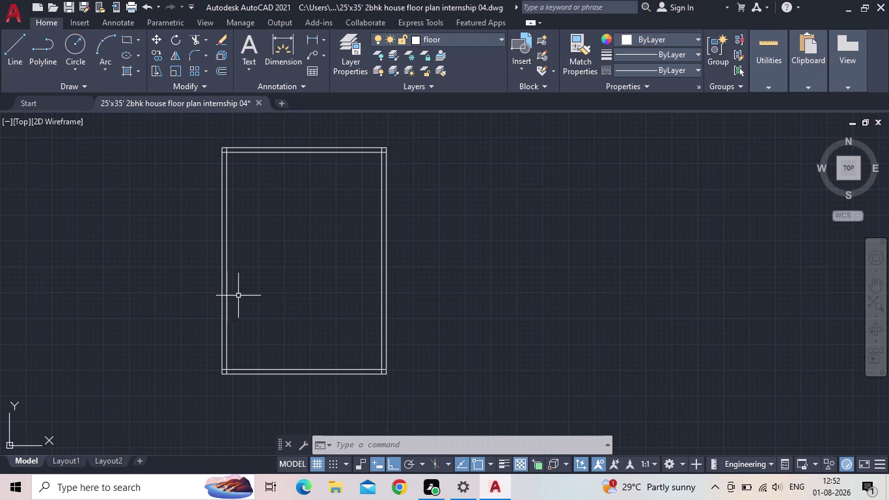
Bring the lower-left of the wall outline into view, cancel the active command, and start OFFSET.
scroll(up, 3)
middle_drag(274, 285, 274, 328)
scroll(down, 3)
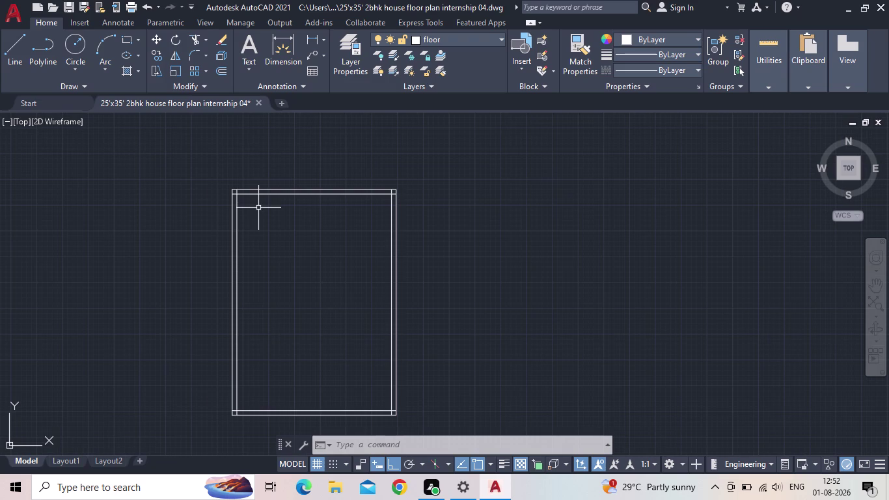
key(Escape)
scroll(up, 3)
middle_drag(289, 279, 311, 154)
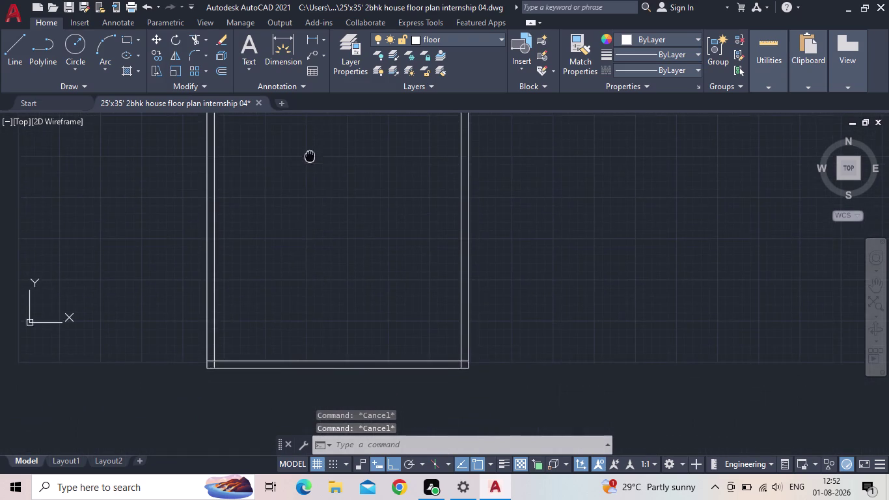
scroll(up, 3)
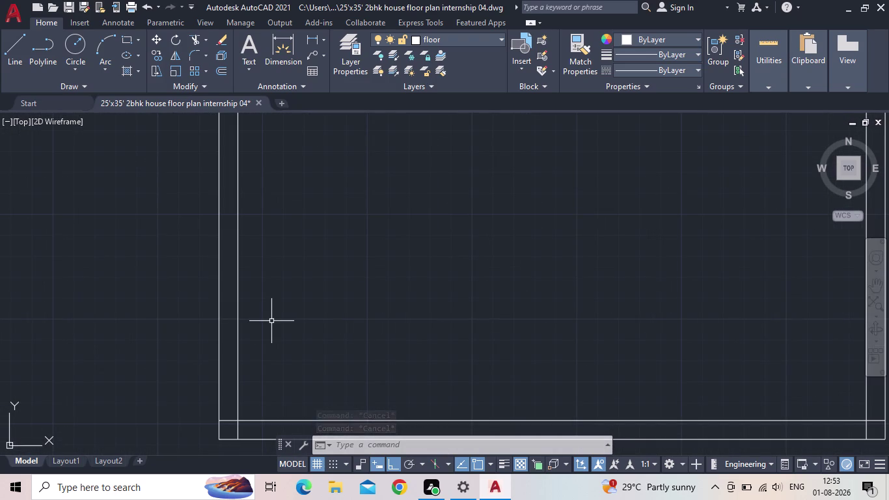
key(o)
key(Return)
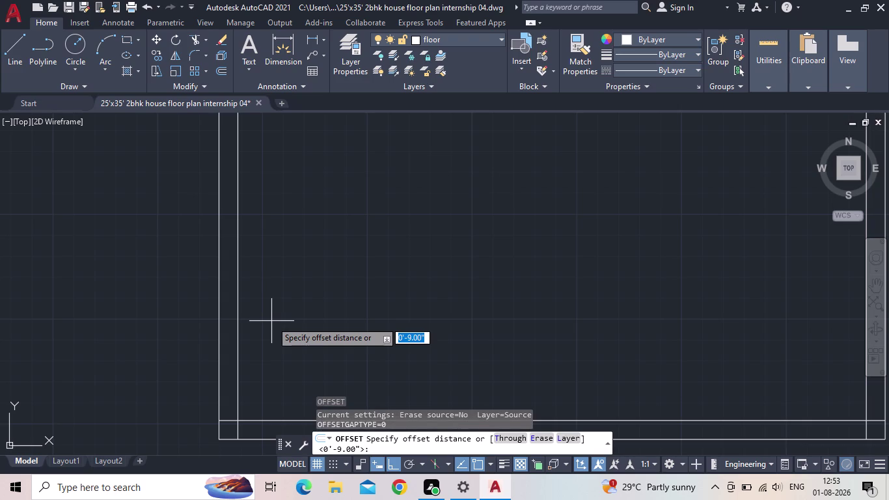
Offset the inner left wall line 7' to the right.
key(7)
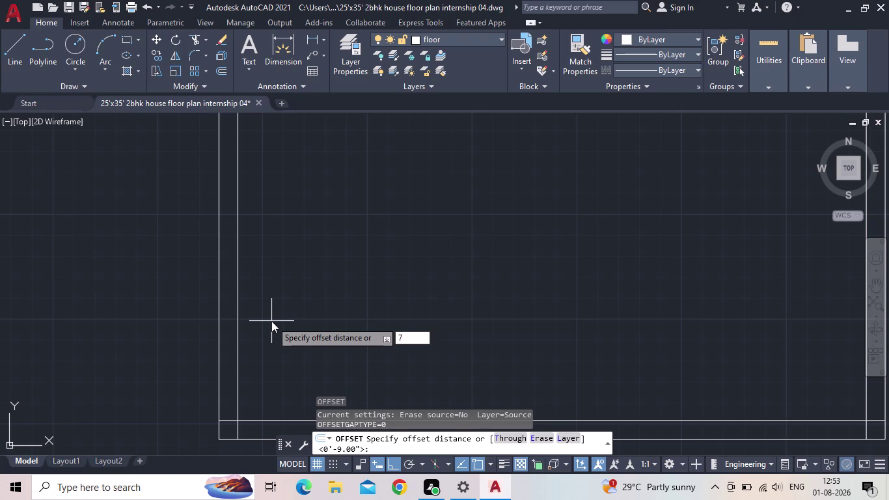
key(semicolon)
key(BackSpace)
key(apostrophe)
key(Return)
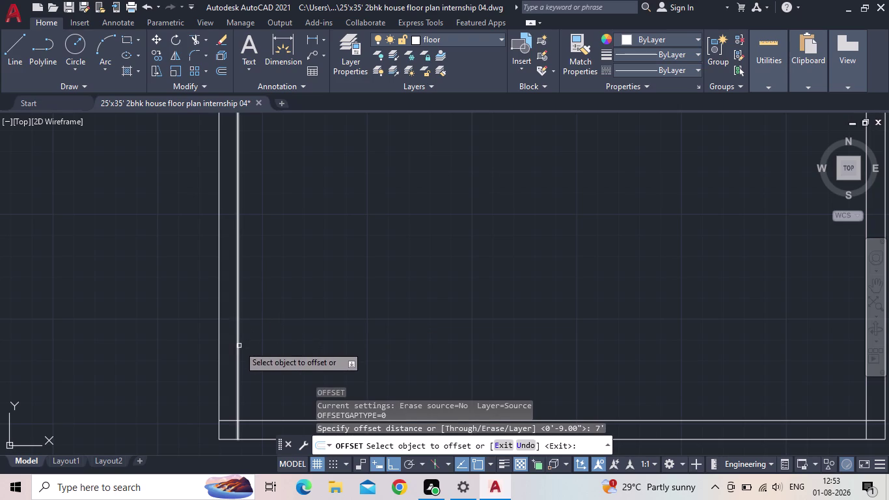
click(239, 347)
click(391, 326)
key(Escape)
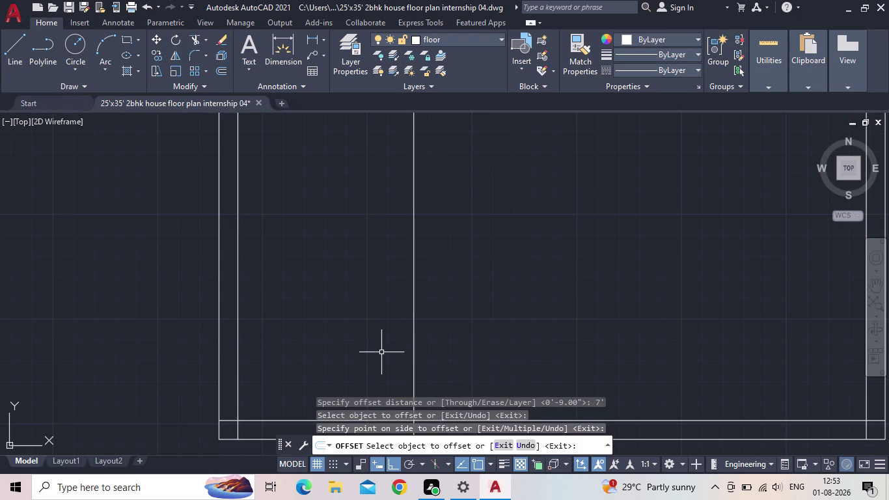
middle_drag(379, 353, 311, 285)
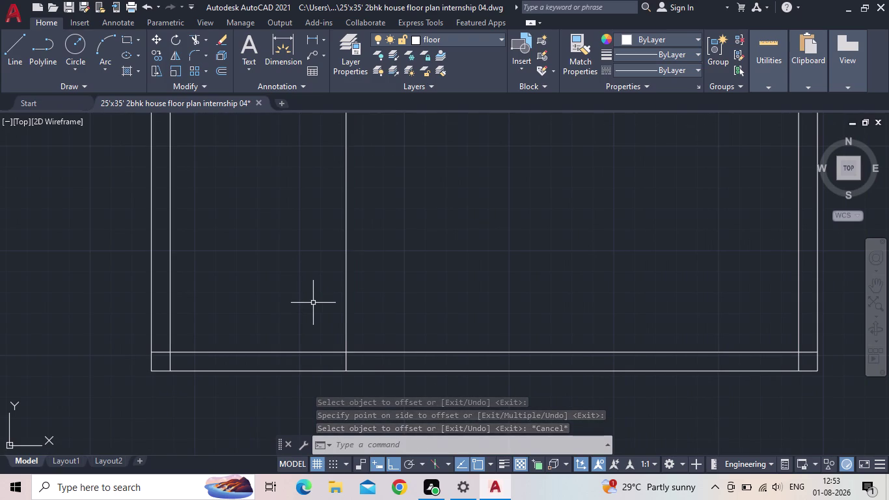
Offset the new 7' line 5" further right to form the partition's second face.
key(o)
key(Return)
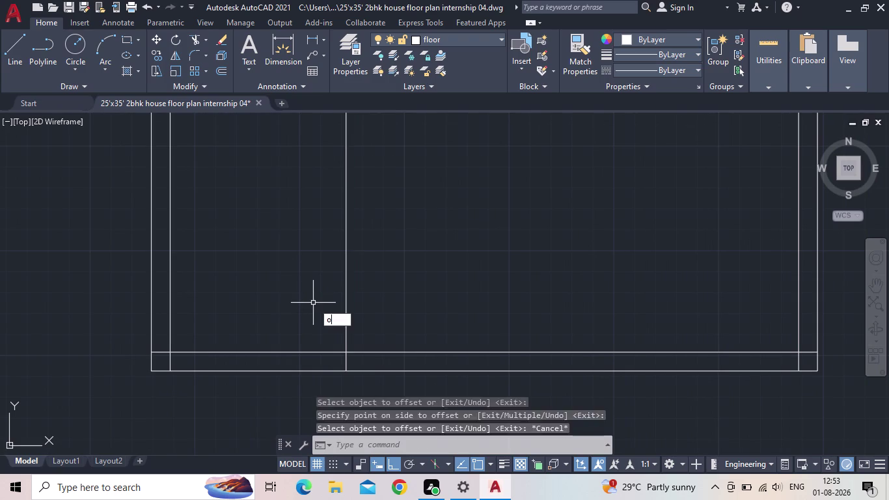
text(5")
key(Return)
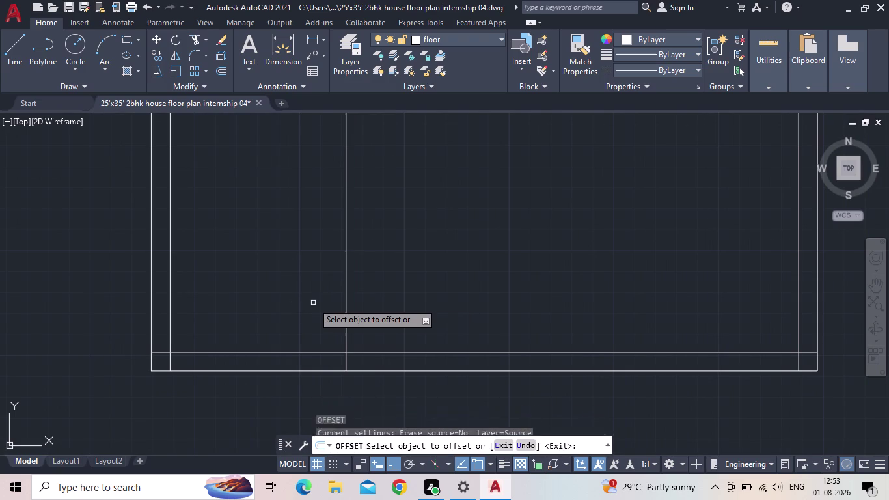
click(346, 310)
click(424, 311)
key(Escape)
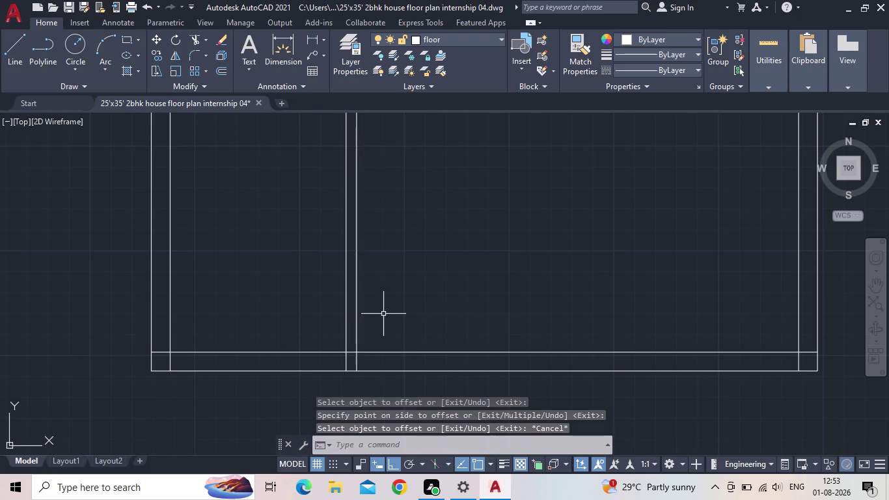
Offset the inner bottom wall line 4'6" upward.
key(o)
key(Return)
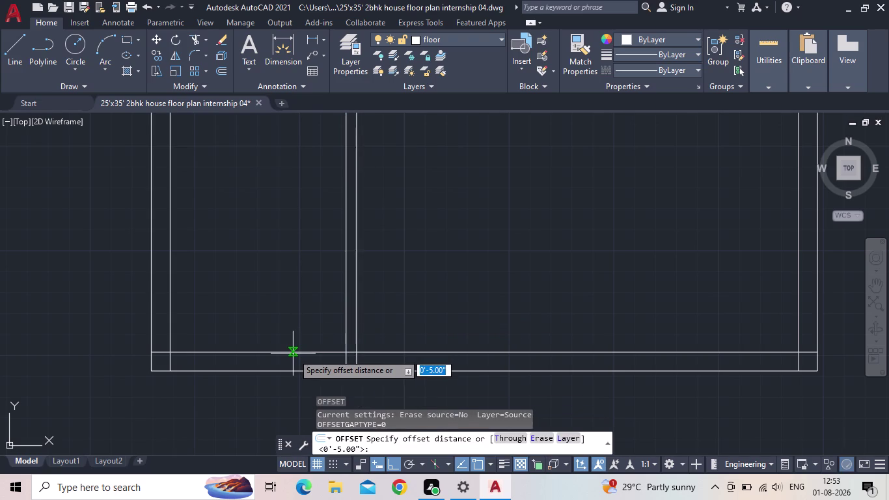
text(4')
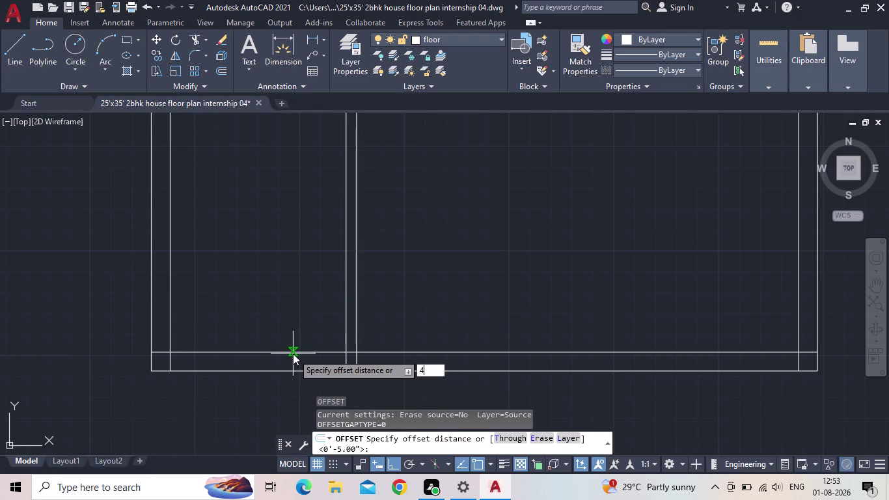
text(6")
key(Return)
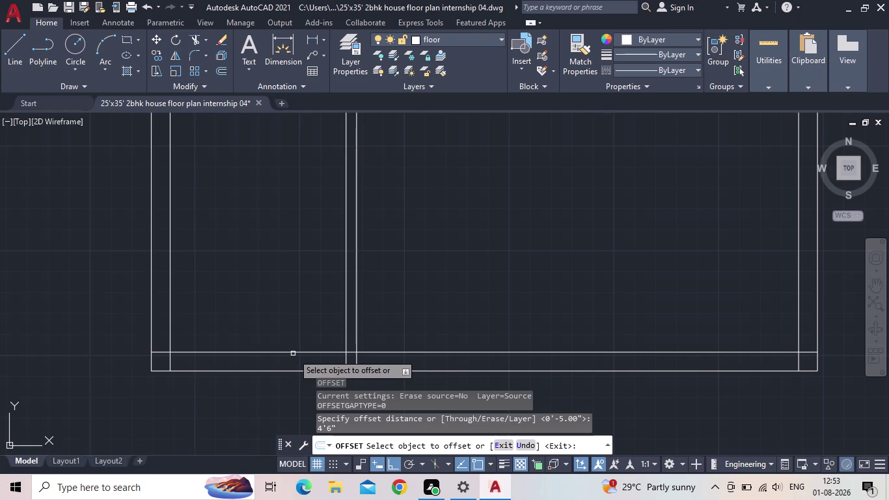
click(284, 350)
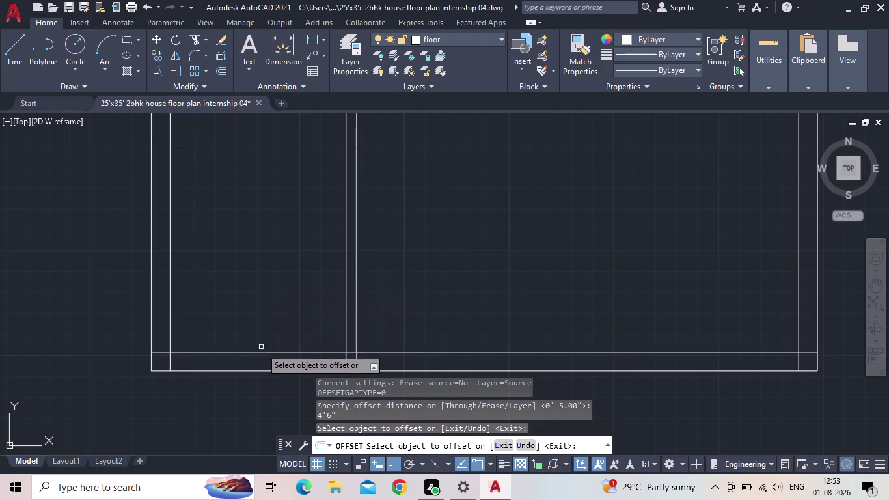
click(261, 351)
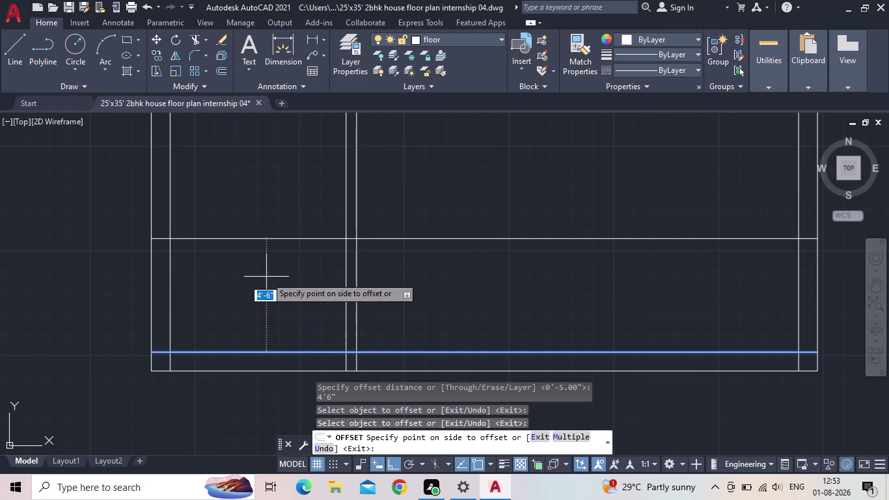
click(266, 276)
key(Escape)
Offset the new horizontal line 5" higher to complete the double wall.
key(o)
key(Return)
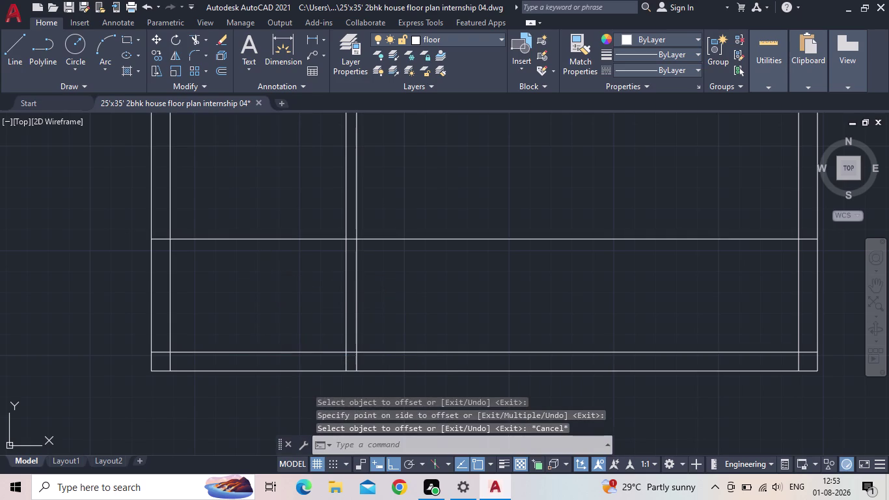
text(5")
key(Return)
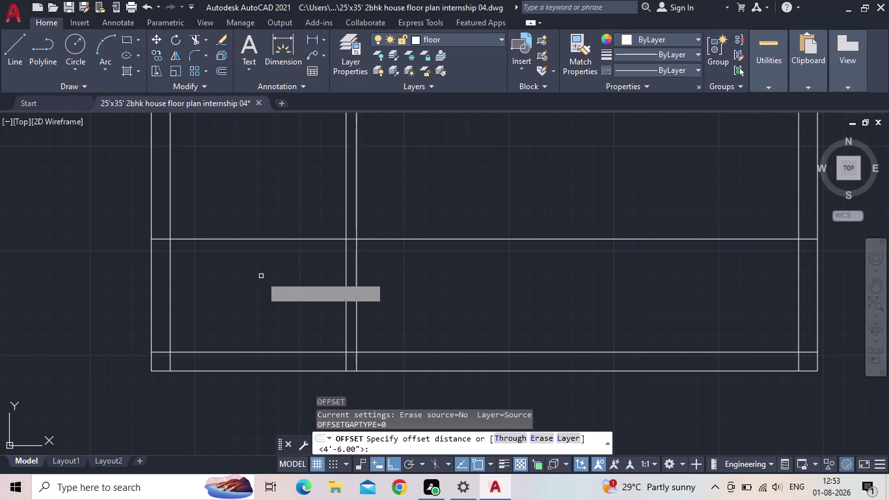
click(247, 238)
click(261, 209)
drag(259, 209, 221, 221)
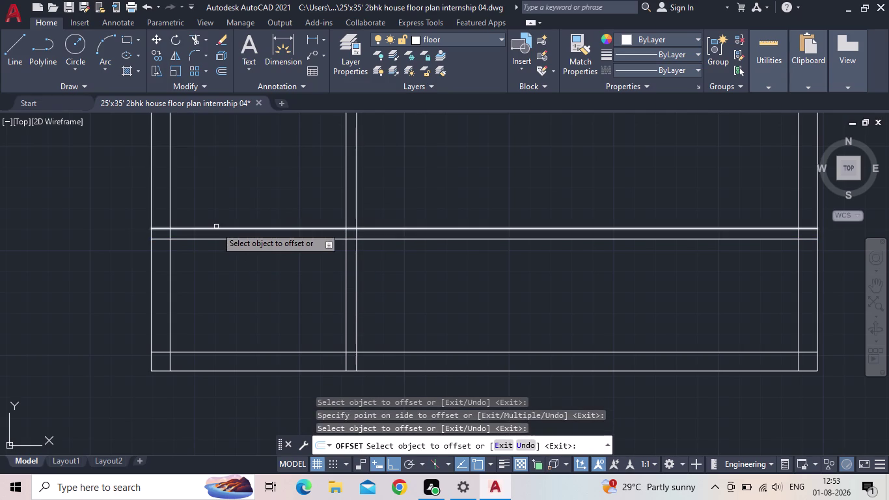
key(Escape)
middle_drag(243, 278, 219, 300)
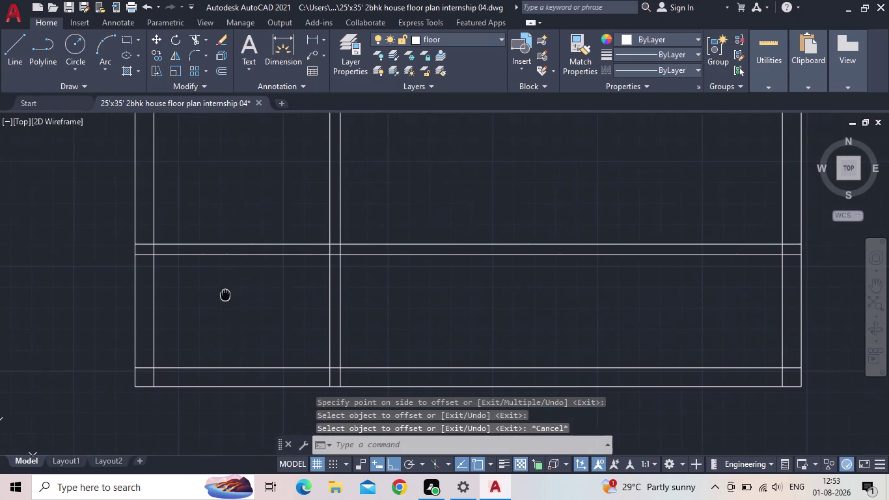
middle_drag(219, 299, 213, 301)
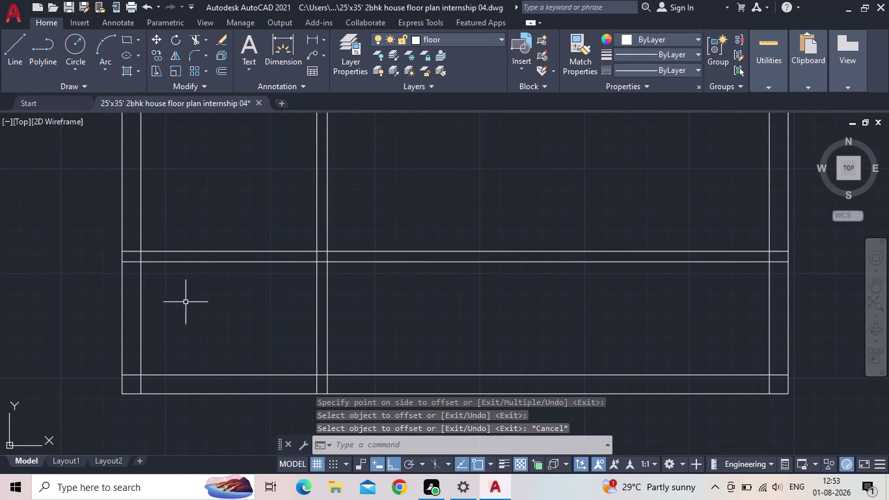
scroll(up, 3)
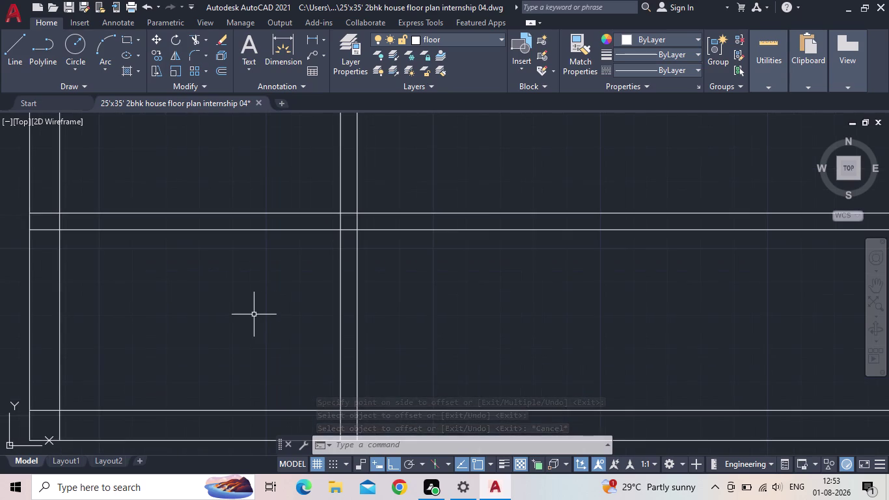
scroll(down, 3)
middle_drag(253, 311, 207, 324)
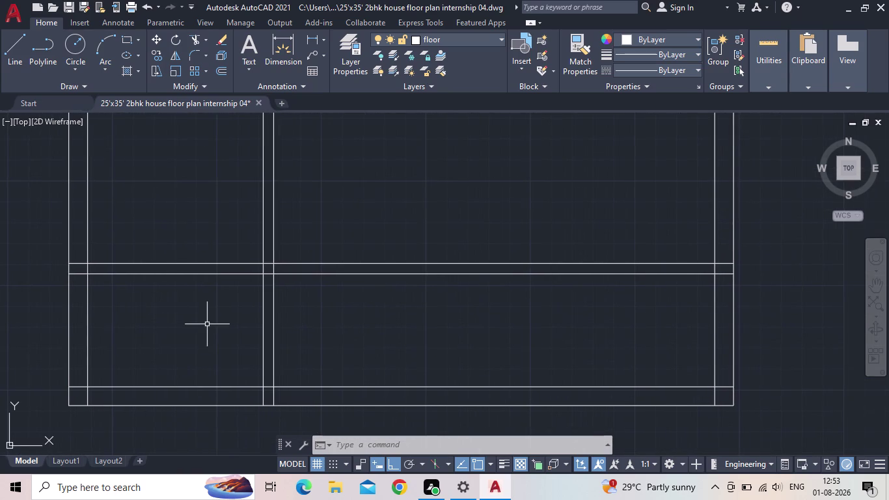
key(t)
key(r)
key(space)
drag(396, 336, 363, 312)
click(341, 240)
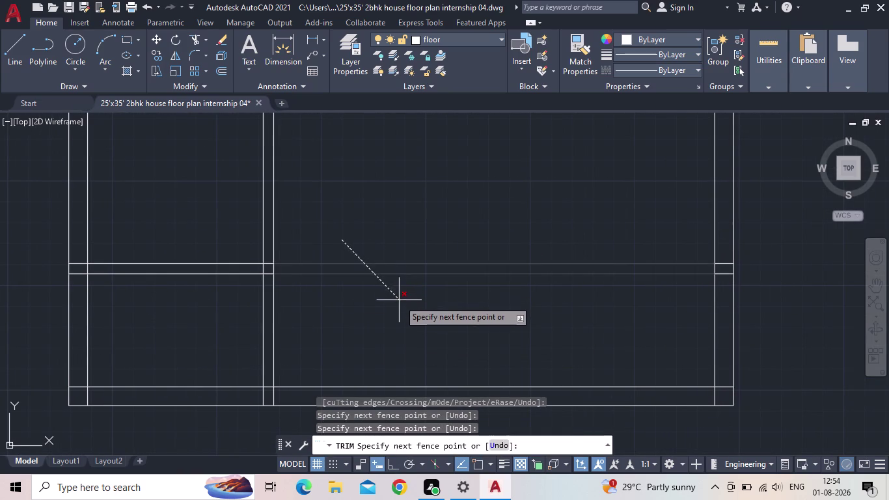
click(401, 315)
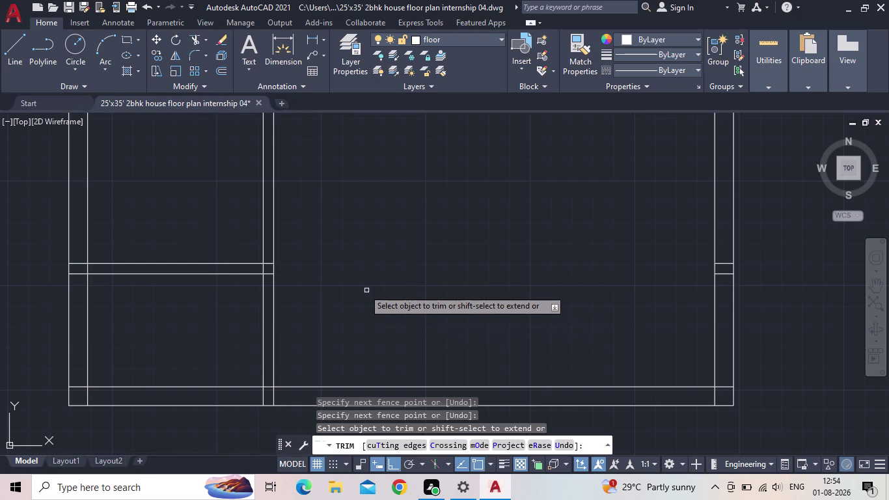
click(334, 258)
click(257, 210)
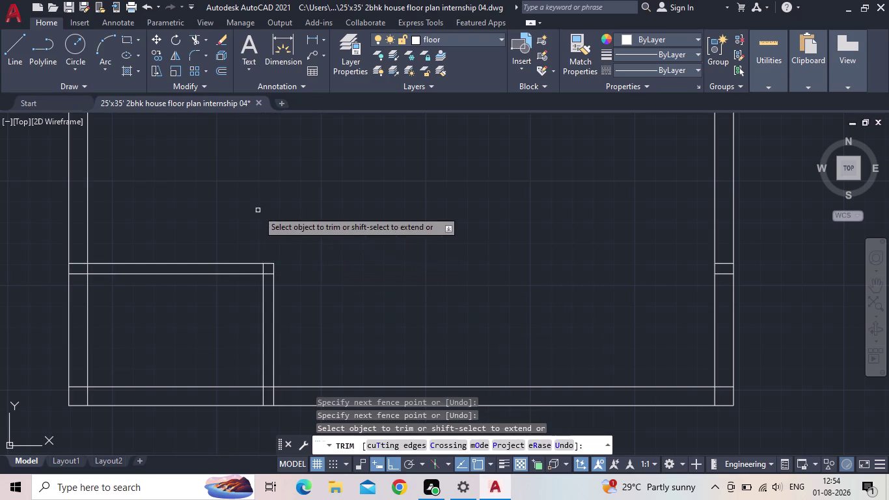
scroll(down, 3)
middle_drag(268, 214, 317, 304)
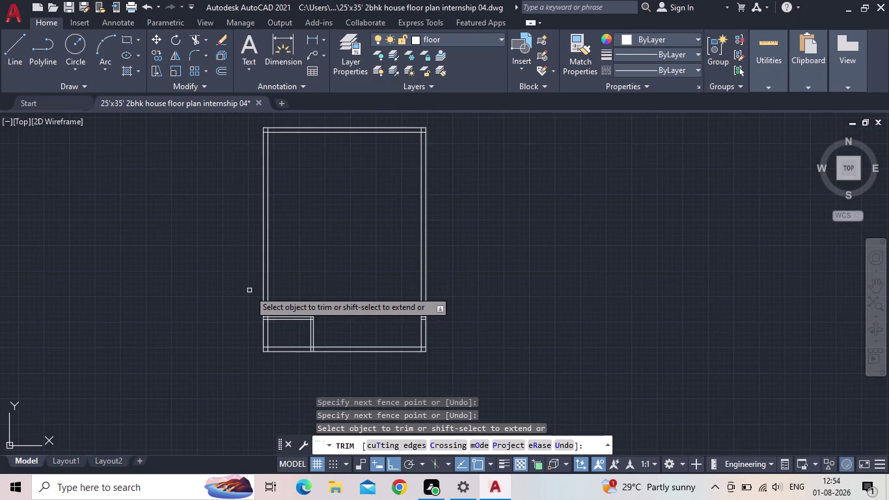
key(Escape)
scroll(up, 3)
scroll(up, 3)
middle_drag(300, 317, 248, 237)
scroll(up, 3)
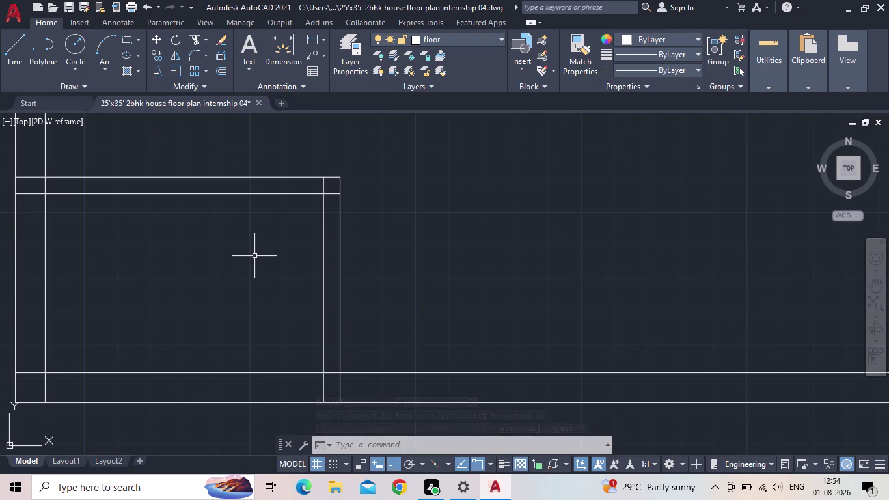
scroll(down, 3)
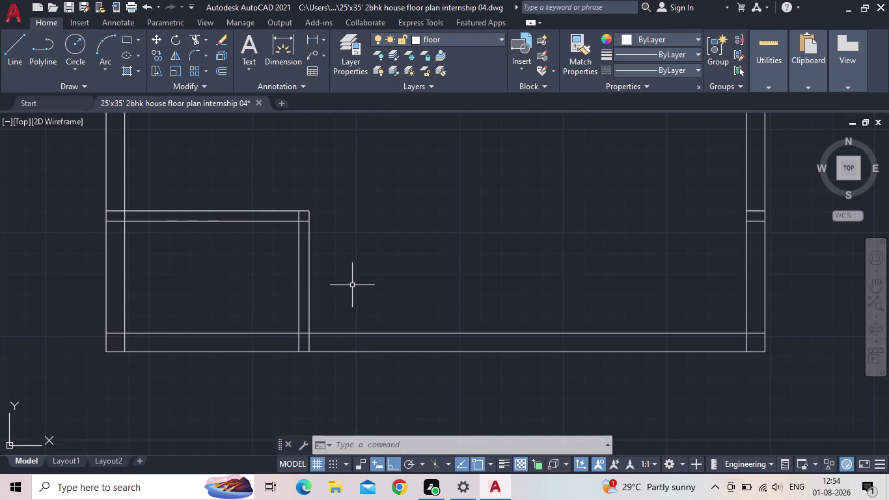
scroll(down, 3)
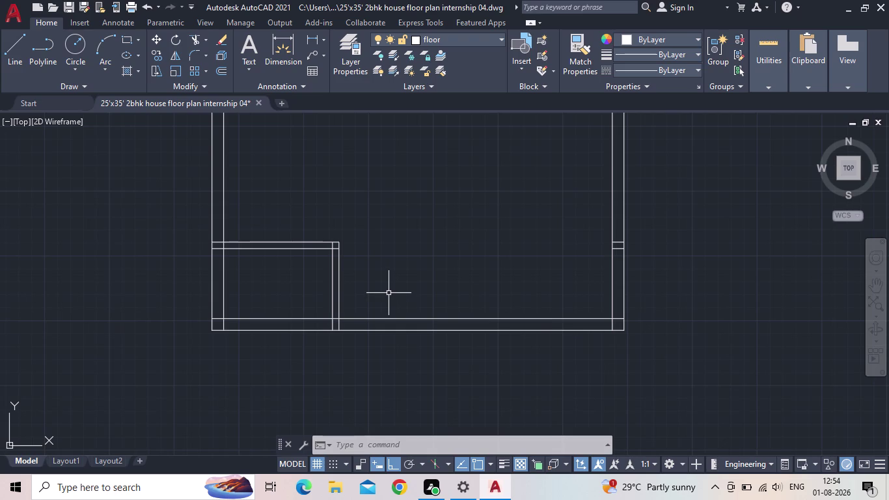
scroll(up, 3)
middle_drag(392, 291, 320, 300)
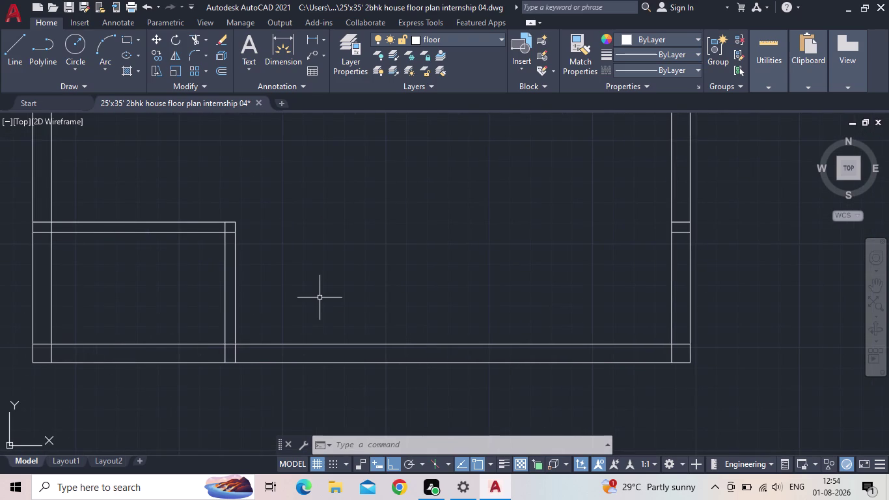
scroll(down, 3)
middle_drag(461, 271, 381, 297)
Offset a vertical wall line 11' inward.
key(o)
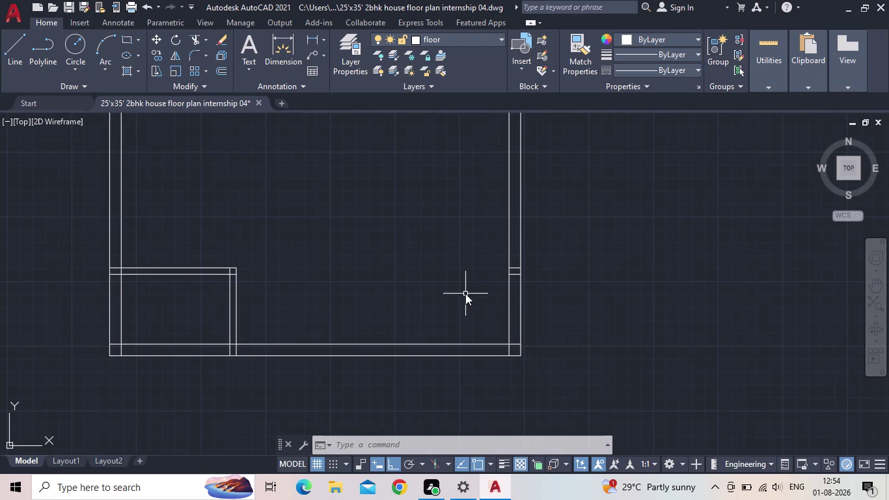
key(Return)
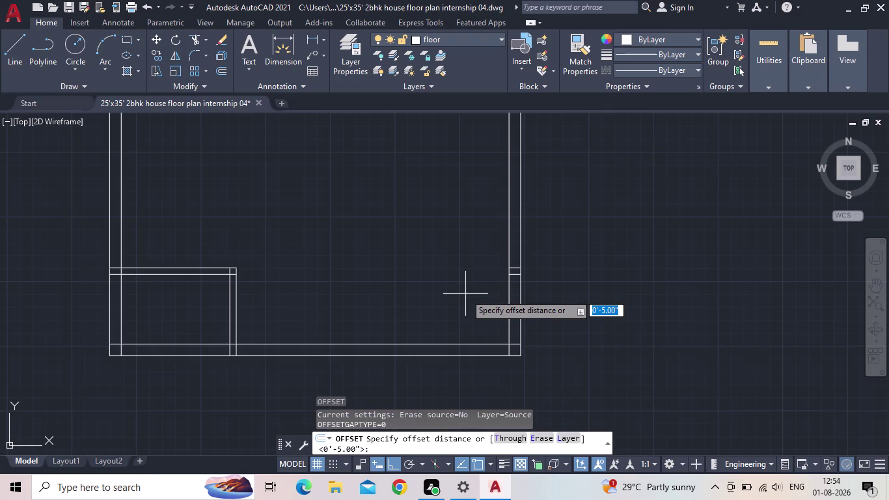
text(11')
key(Return)
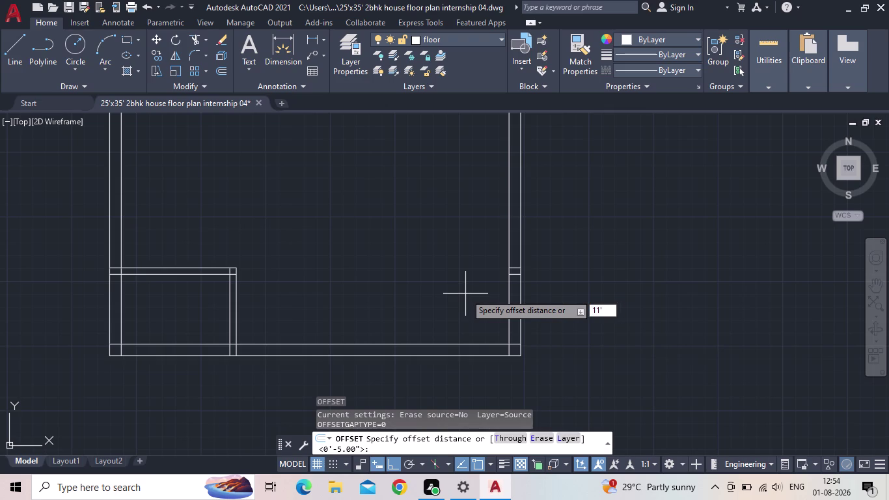
click(509, 294)
click(365, 302)
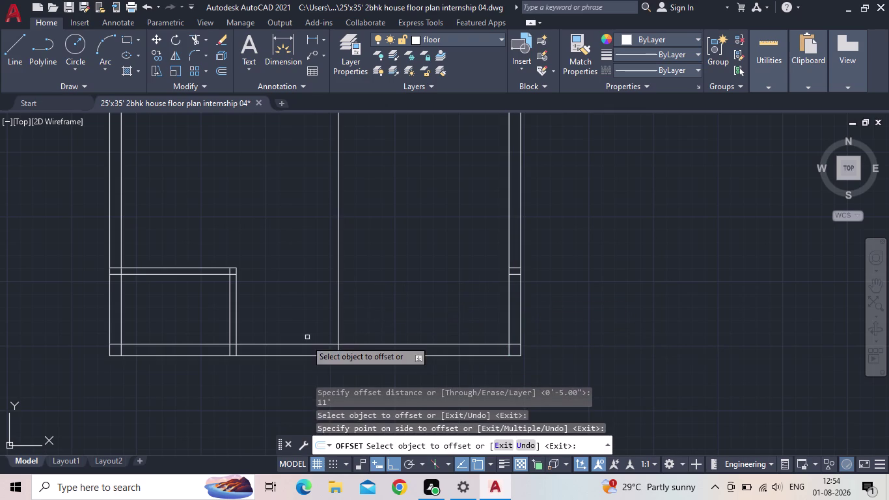
key(Escape)
Offset the new 11' line by 5" to give the wall its thickness.
key(o)
key(Return)
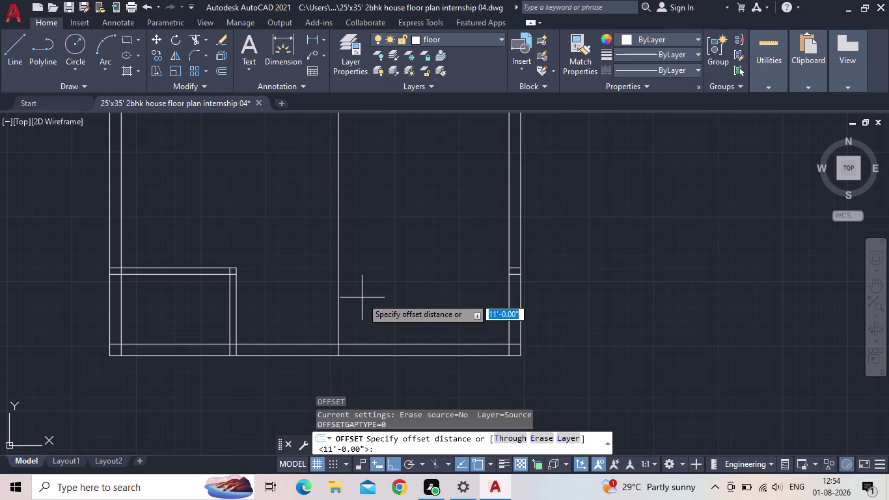
text(5")
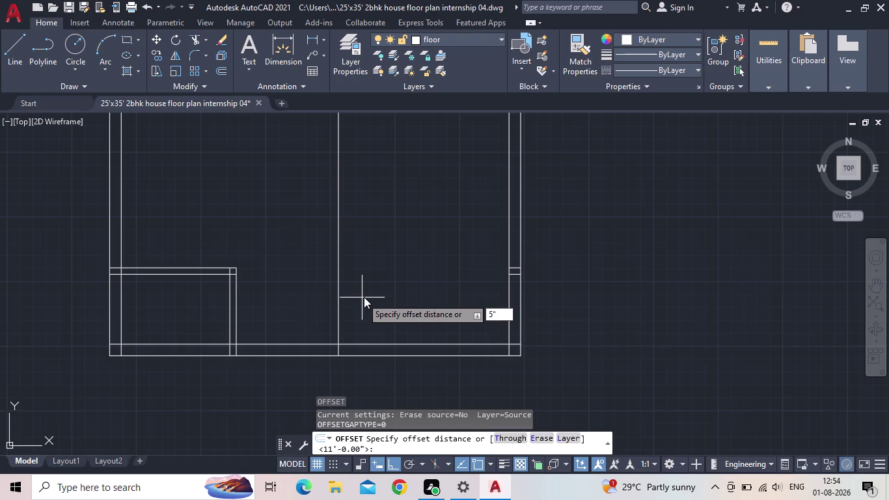
key(Return)
click(339, 281)
click(297, 289)
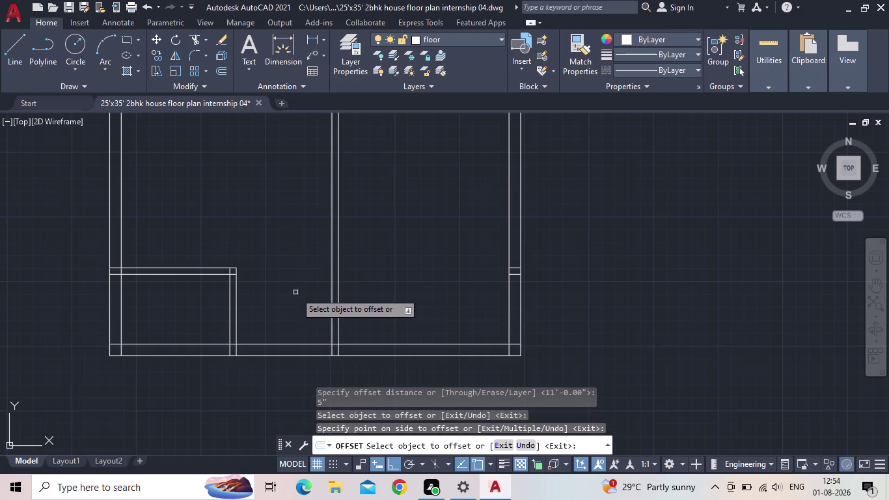
key(Escape)
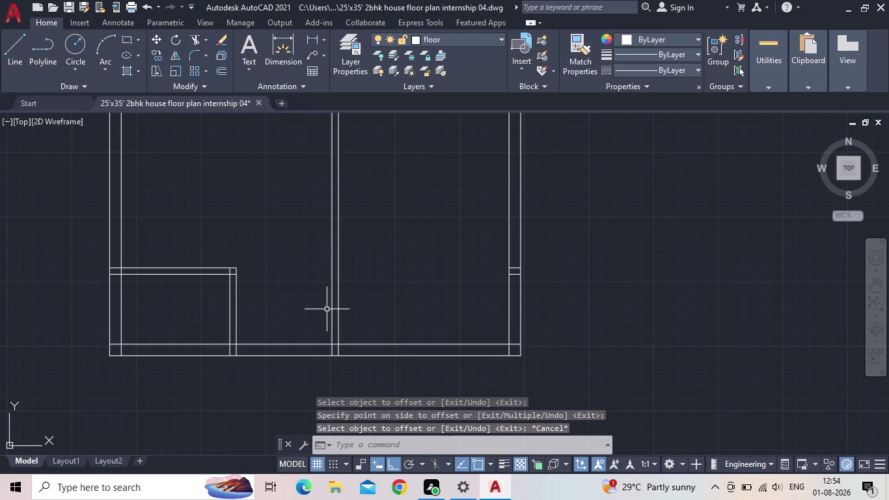
middle_drag(304, 299, 346, 229)
scroll(up, 3)
middle_drag(314, 230, 307, 244)
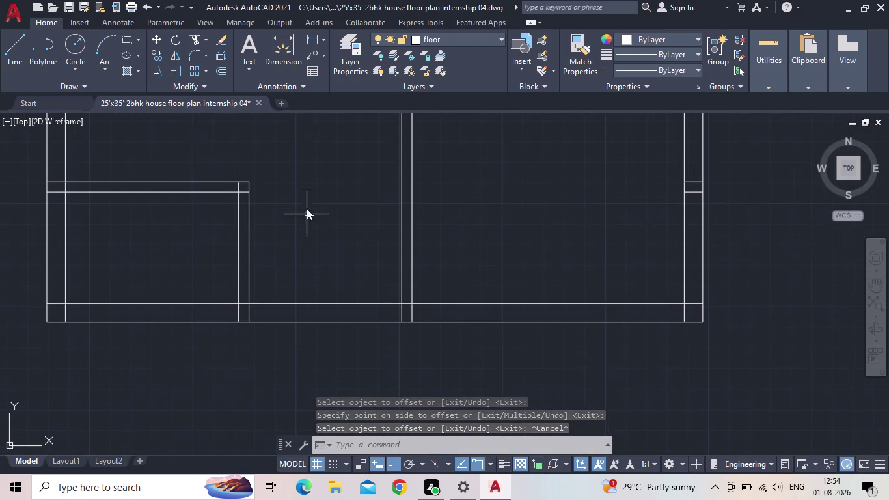
click(310, 41)
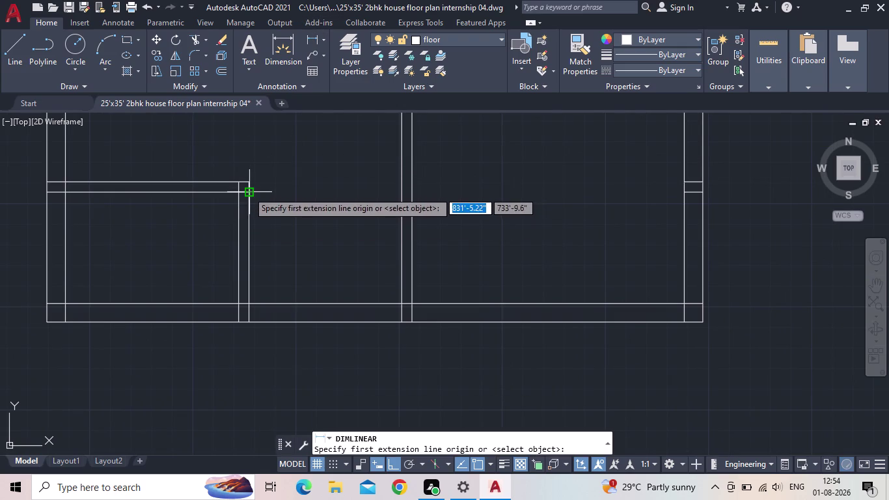
click(248, 191)
click(402, 195)
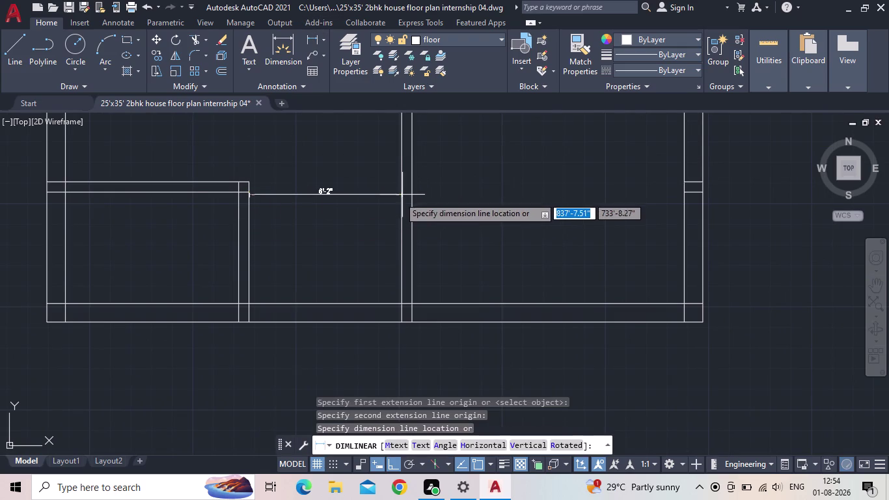
scroll(up, 3)
scroll(down, 3)
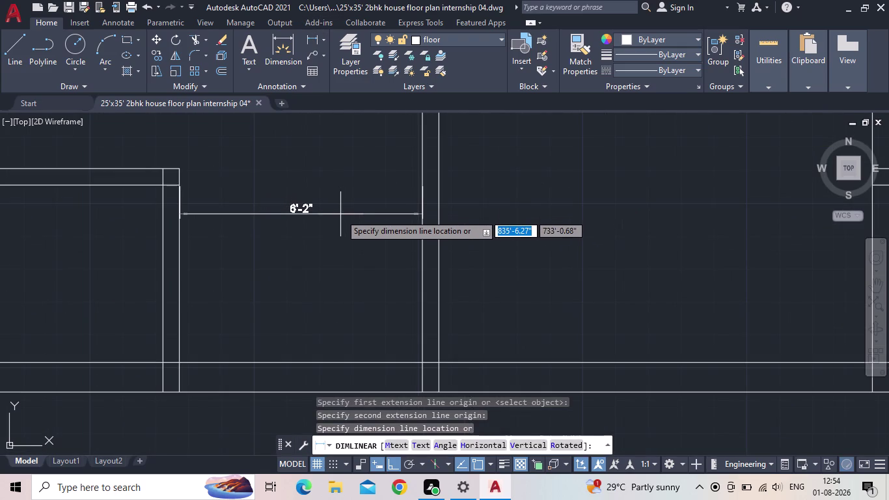
key(Escape)
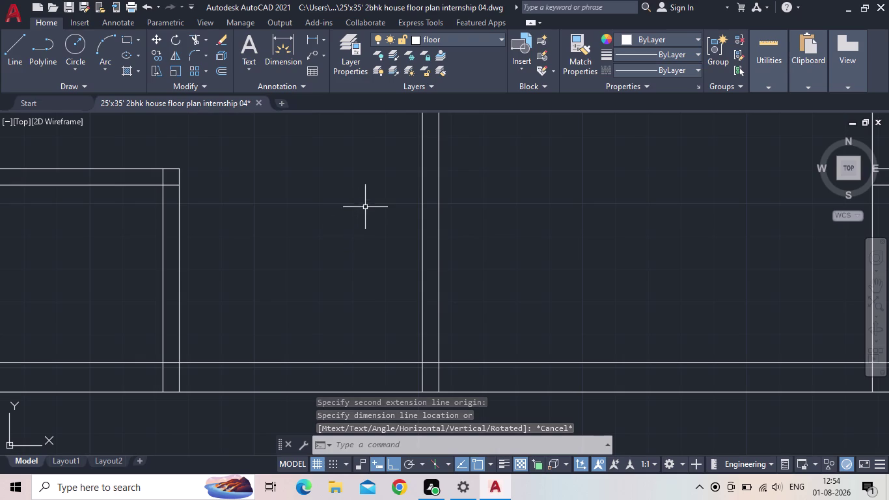
key(o)
Offset the new interior wall line 5' to the left.
key(Return)
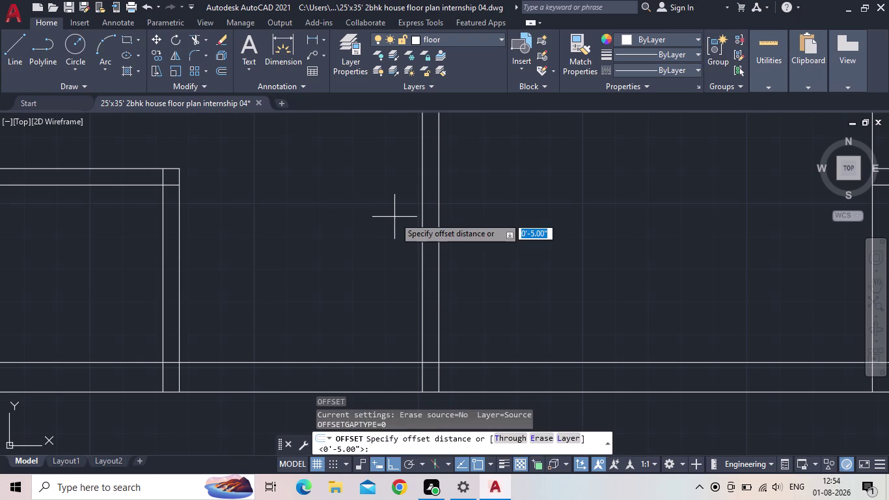
text(5')
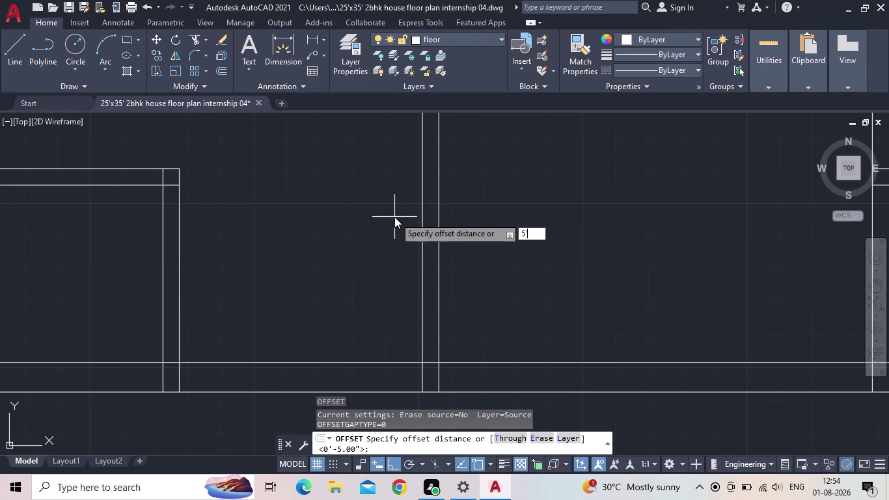
key(Return)
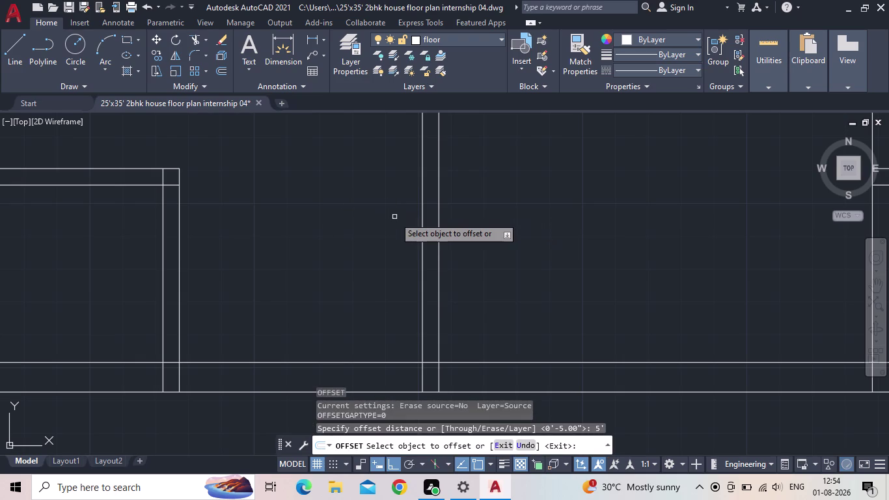
click(421, 226)
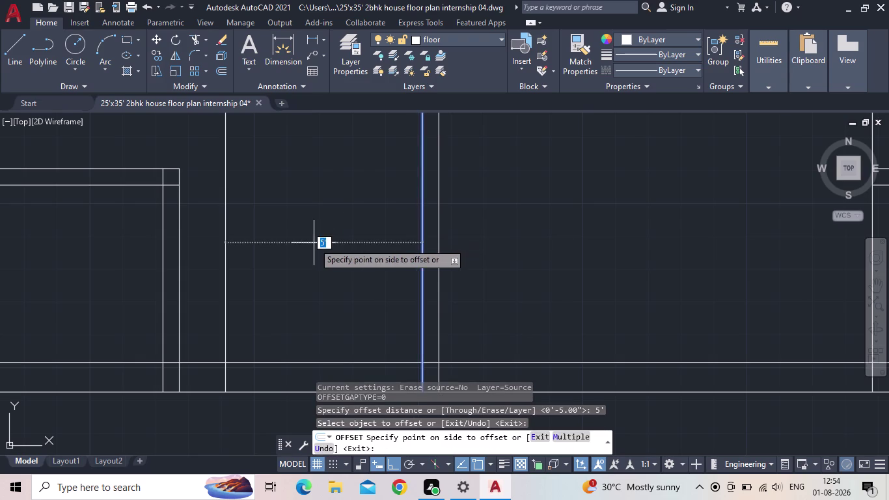
click(312, 243)
key(Escape)
scroll(down, 3)
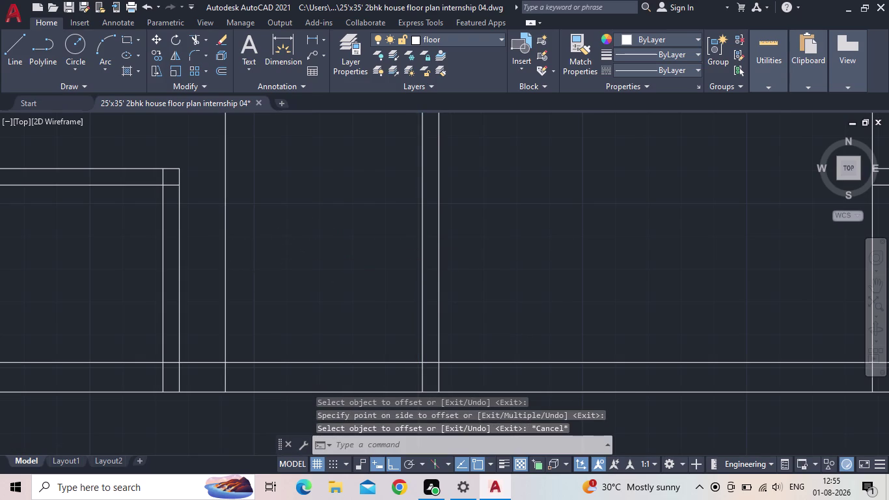
scroll(up, 3)
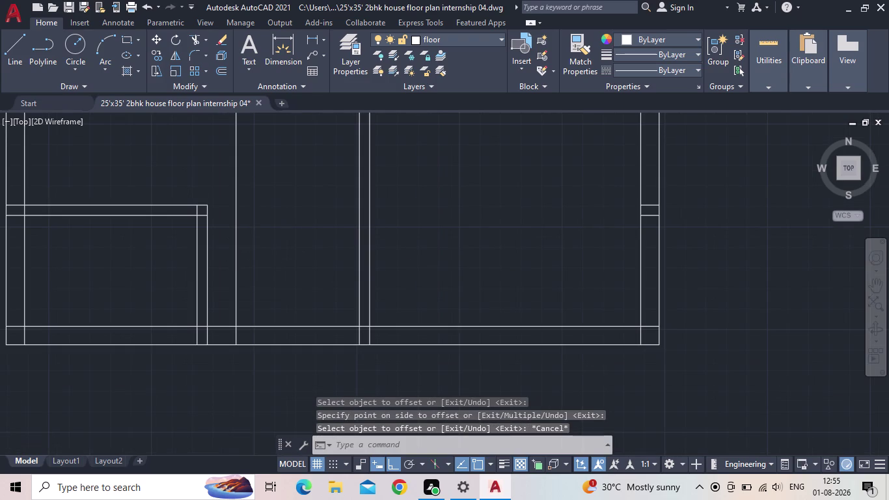
Offset the 5' line by 5" to its left, forming a double-line wall.
key(o)
key(Return)
text(5)
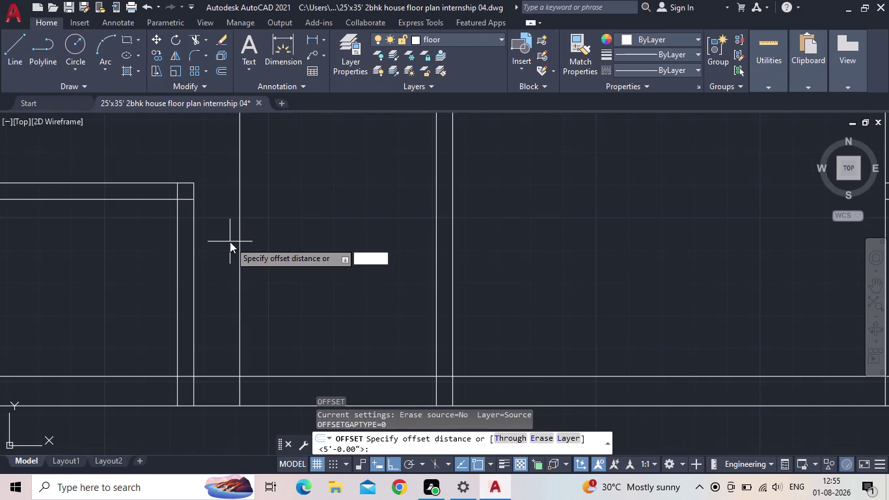
text(")
key(Return)
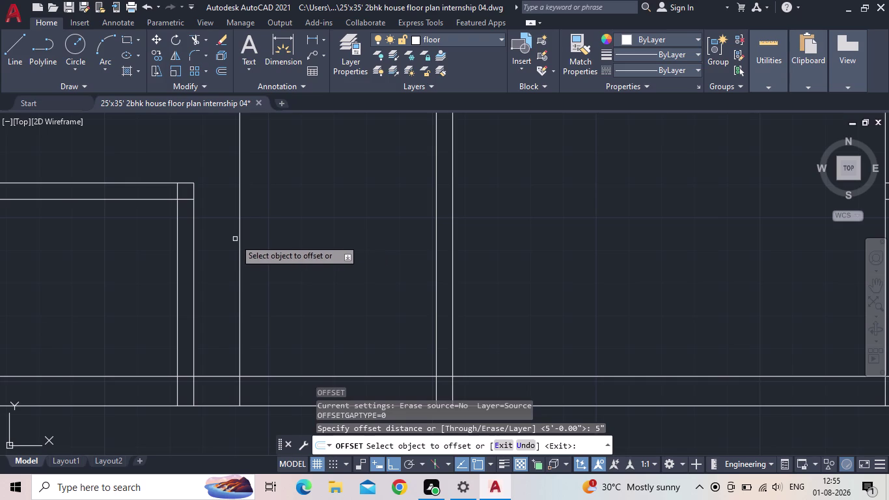
click(239, 252)
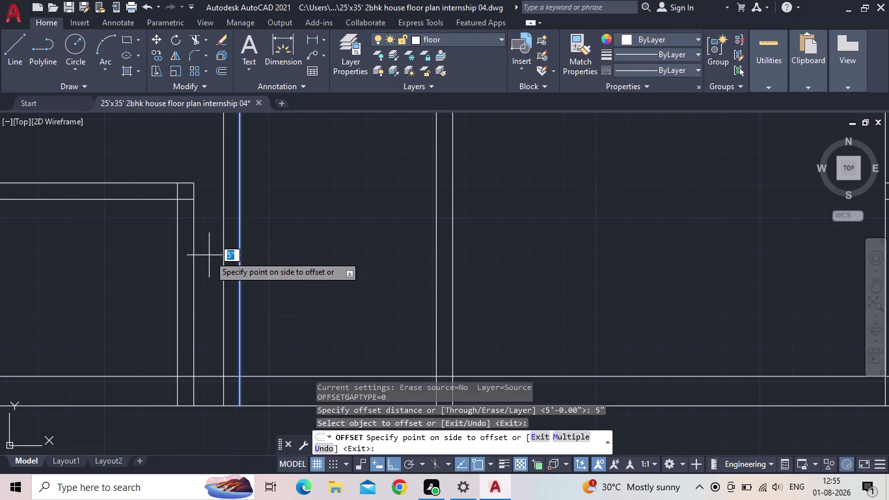
click(209, 255)
key(Escape)
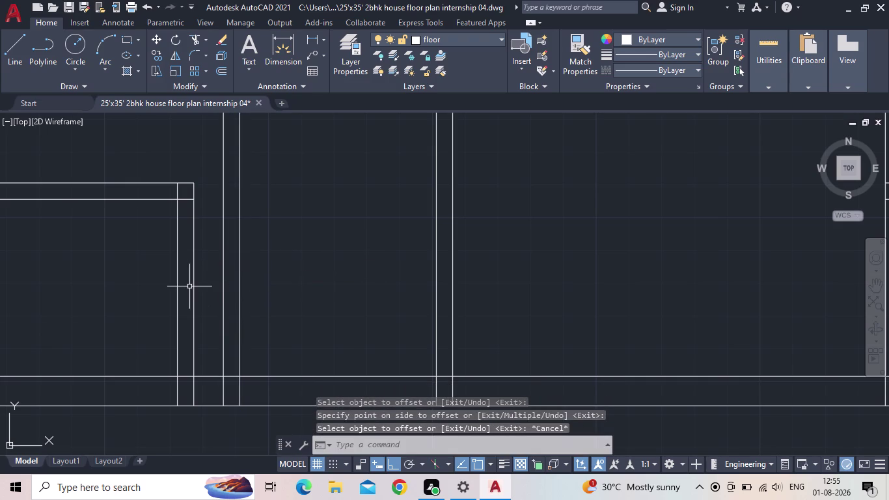
scroll(down, 3)
middle_drag(166, 300, 192, 306)
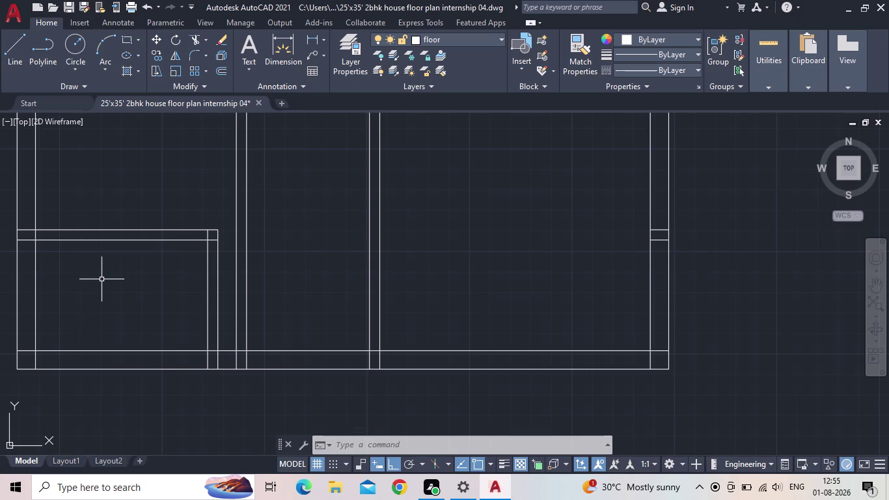
scroll(down, 3)
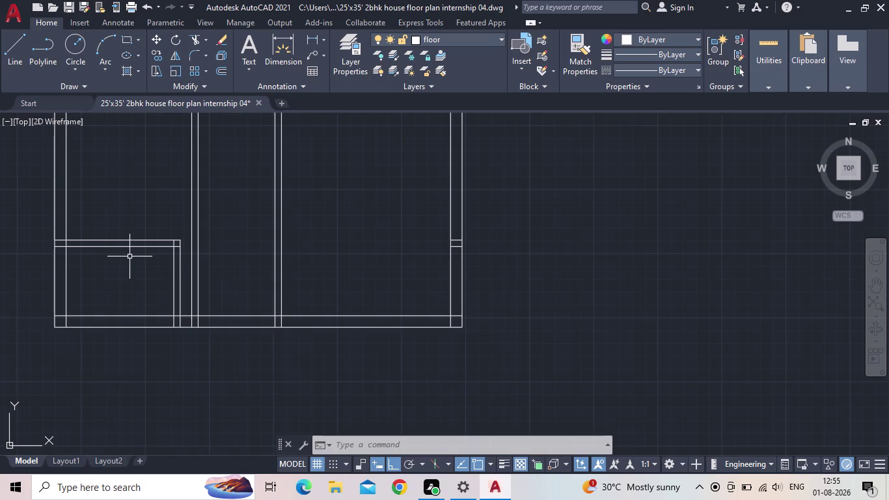
middle_drag(295, 233, 143, 245)
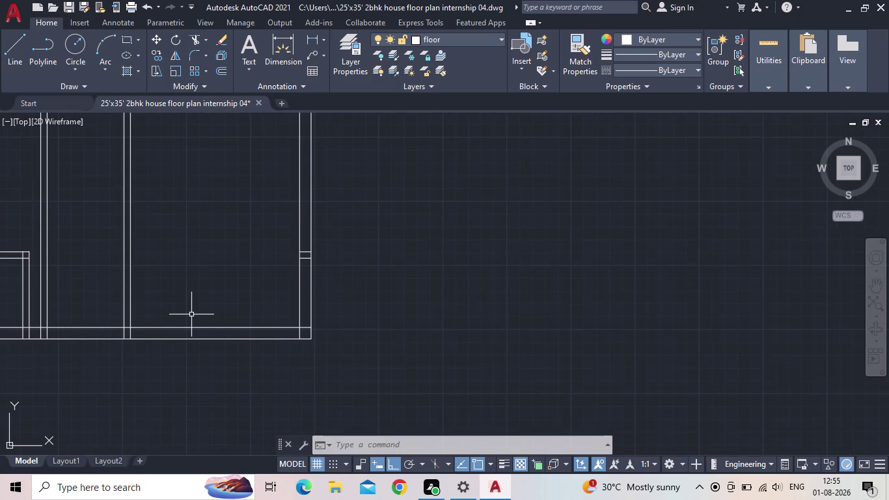
Offset the inner bottom wall line 14'6" upward.
key(o)
key(Return)
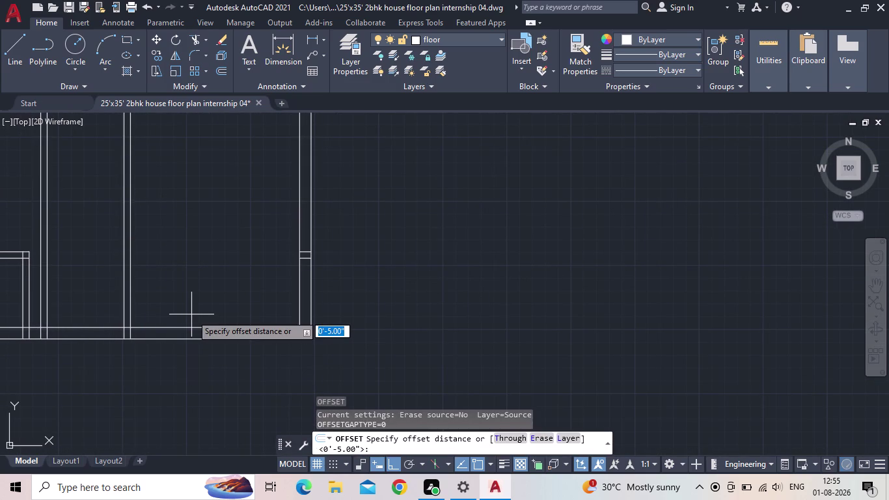
text(14')
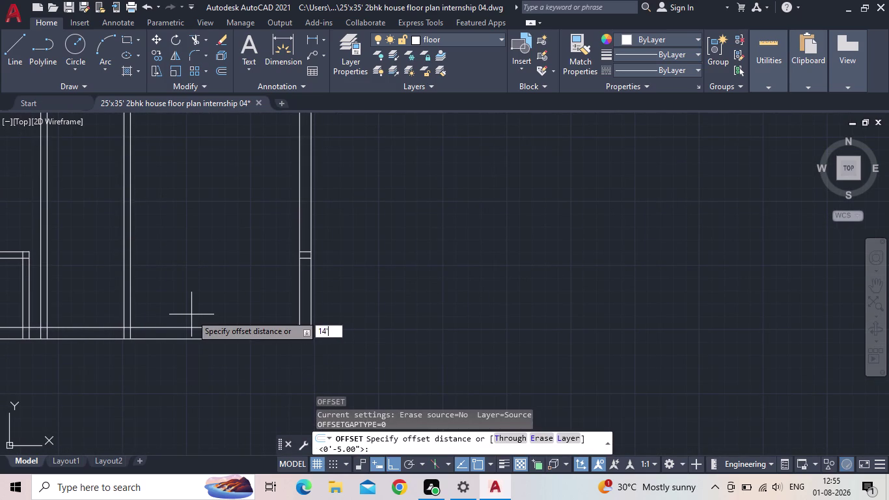
text(6")
key(Return)
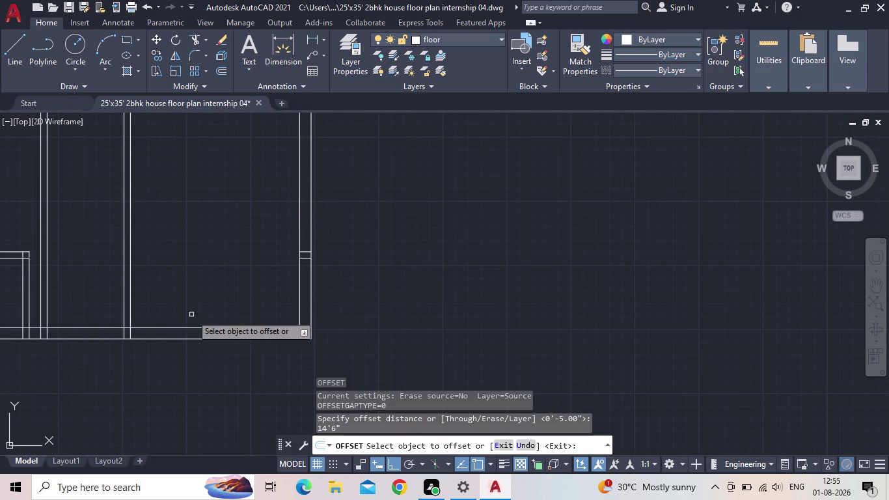
click(232, 326)
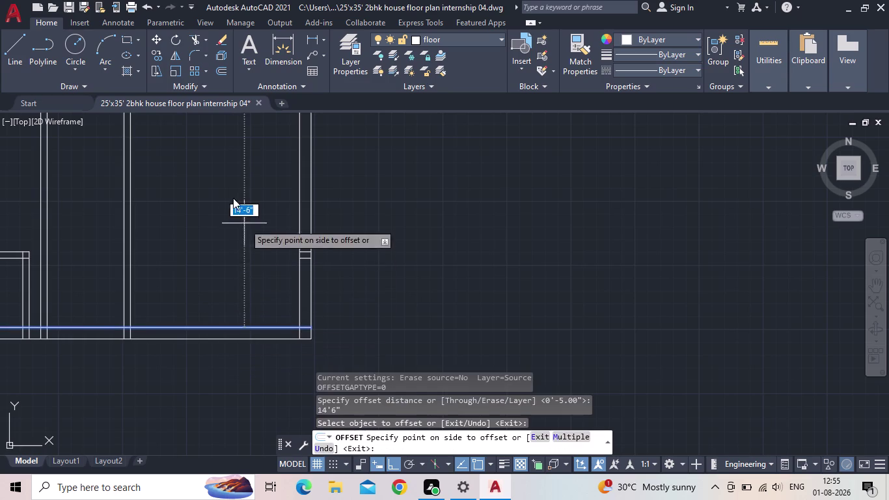
scroll(down, 3)
middle_drag(221, 192, 243, 277)
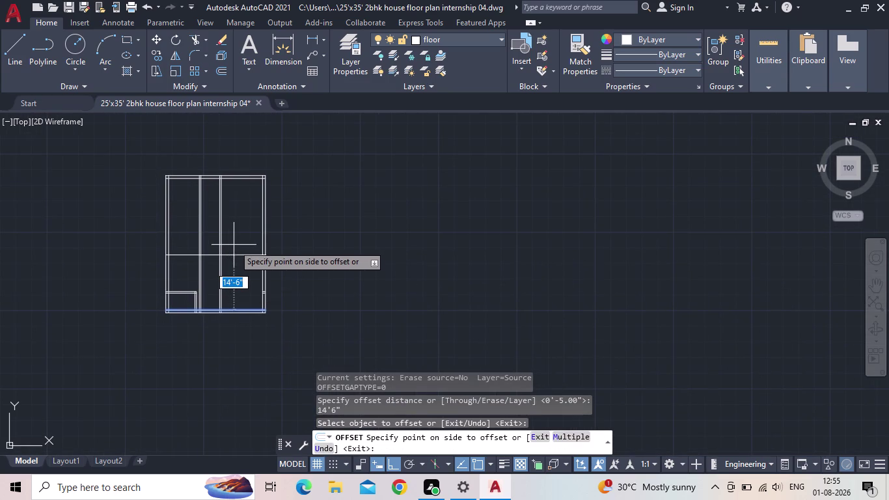
click(233, 245)
scroll(up, 3)
scroll(up, 3)
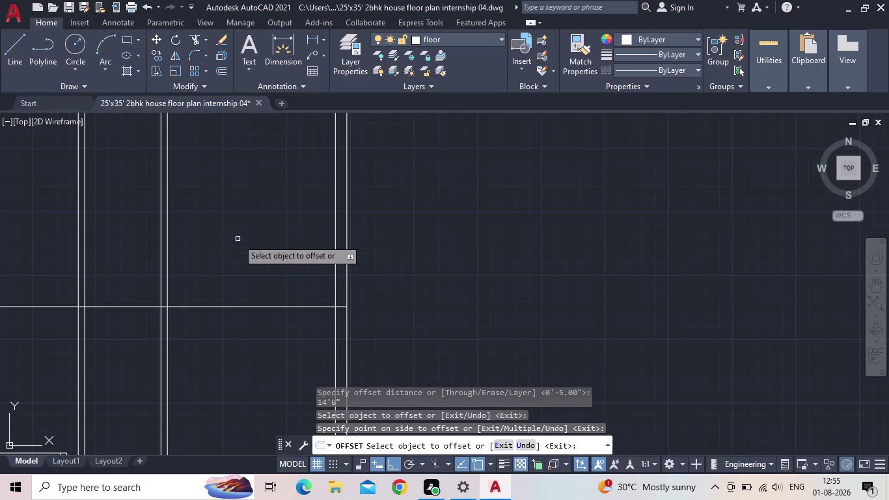
key(Escape)
Offset the new 14'6" line by 5" to form the double wall.
key(o)
key(Return)
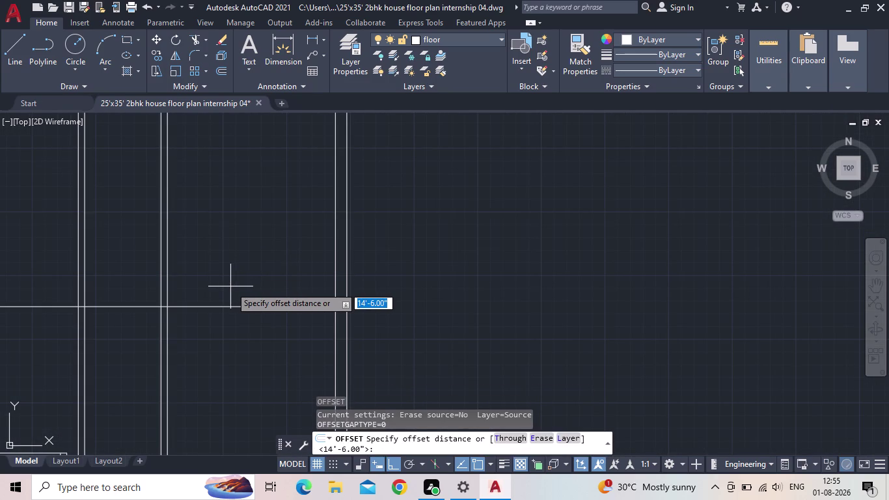
text(5")
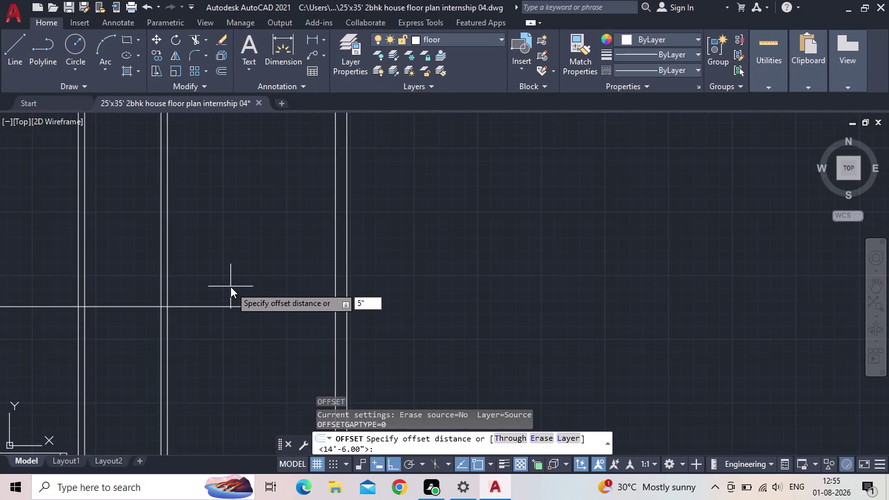
key(Return)
click(239, 308)
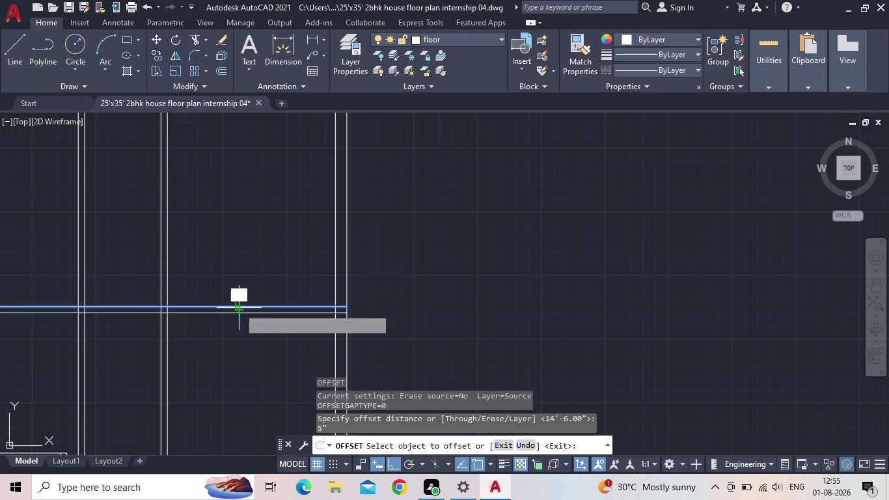
click(243, 286)
key(Escape)
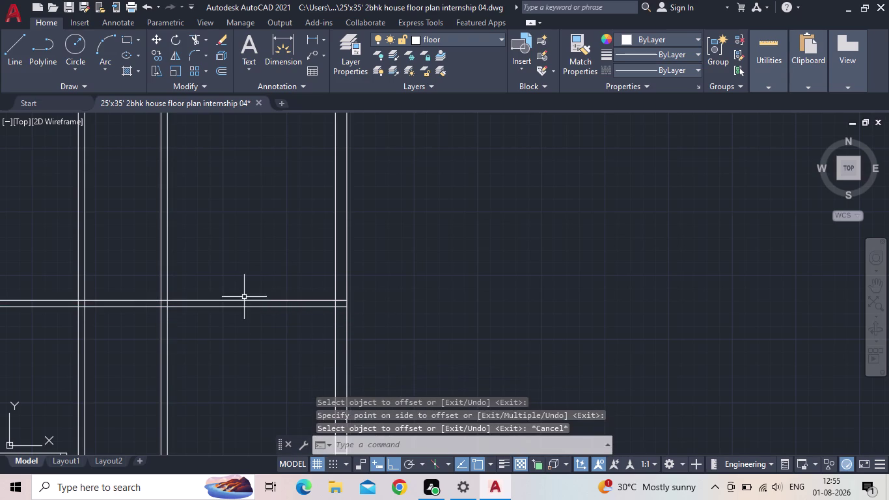
scroll(down, 3)
middle_drag(239, 325, 249, 356)
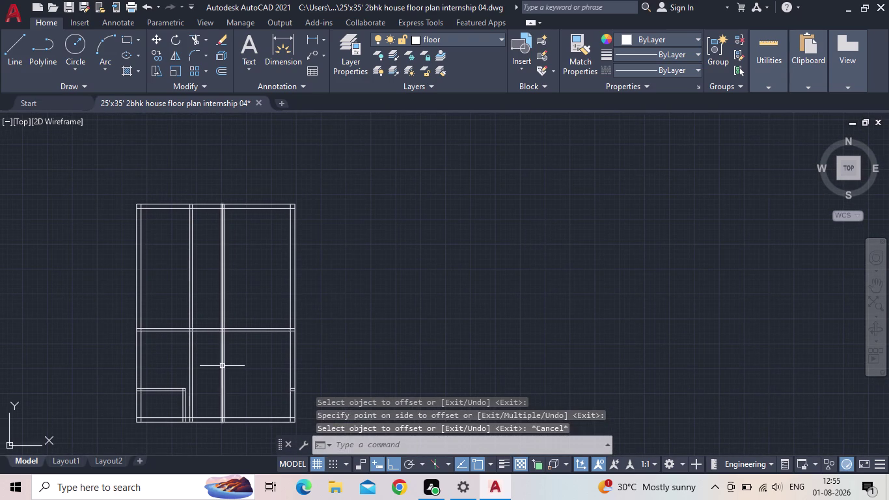
scroll(up, 3)
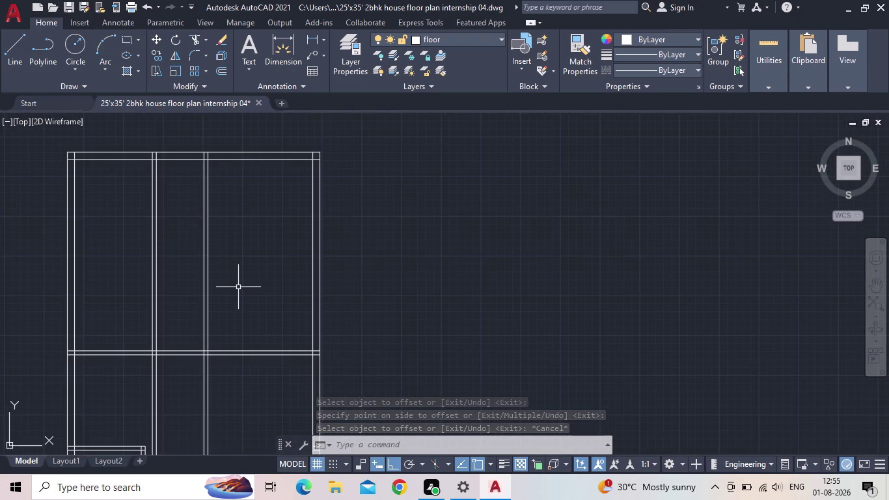
middle_drag(238, 287, 245, 322)
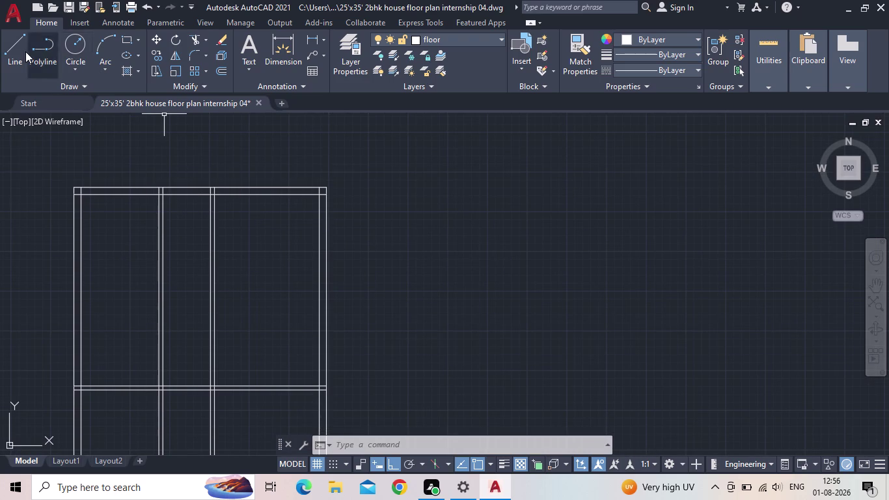
click(308, 38)
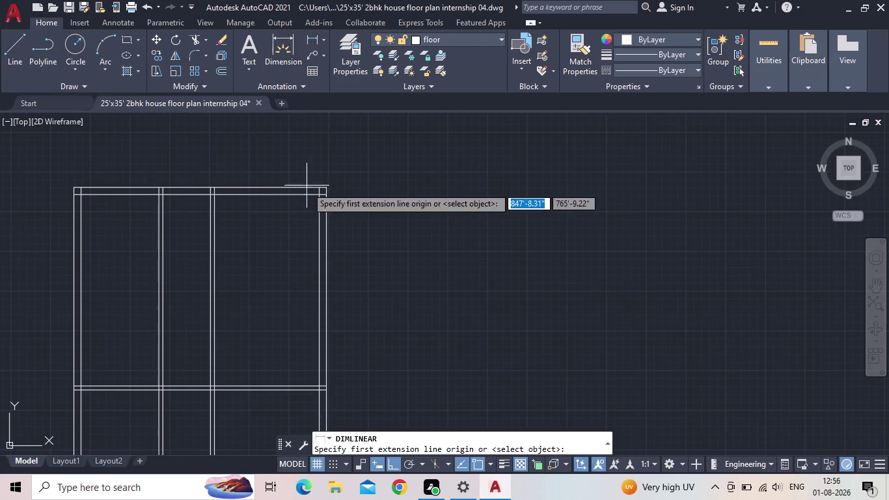
scroll(up, 3)
click(334, 185)
middle_drag(315, 334, 292, 177)
scroll(down, 3)
scroll(up, 3)
scroll(up, 3)
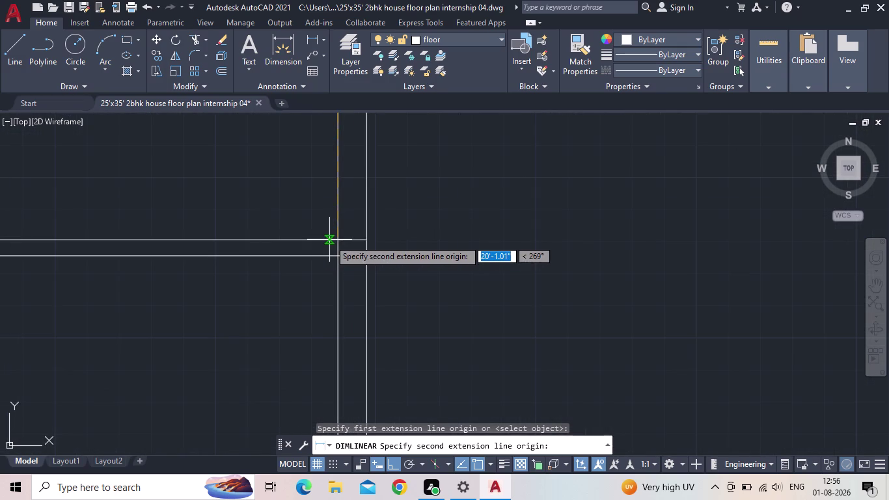
click(335, 239)
middle_drag(299, 230, 310, 283)
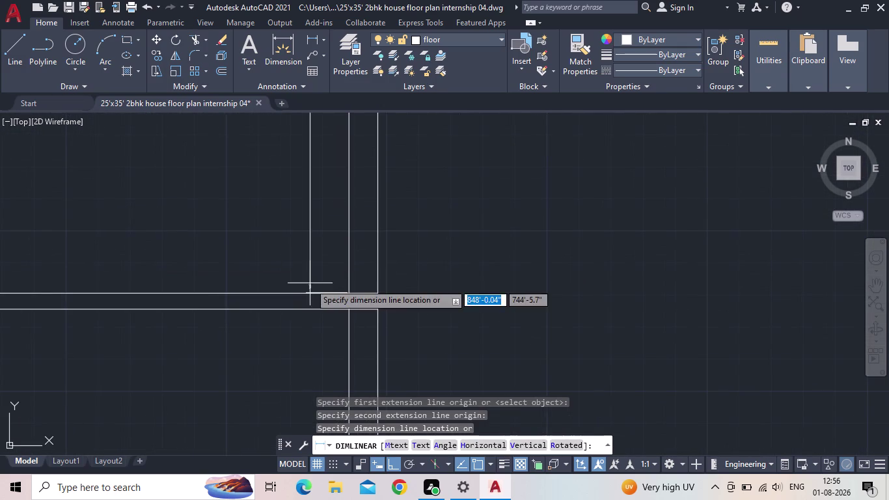
click(308, 279)
middle_drag(297, 178, 285, 437)
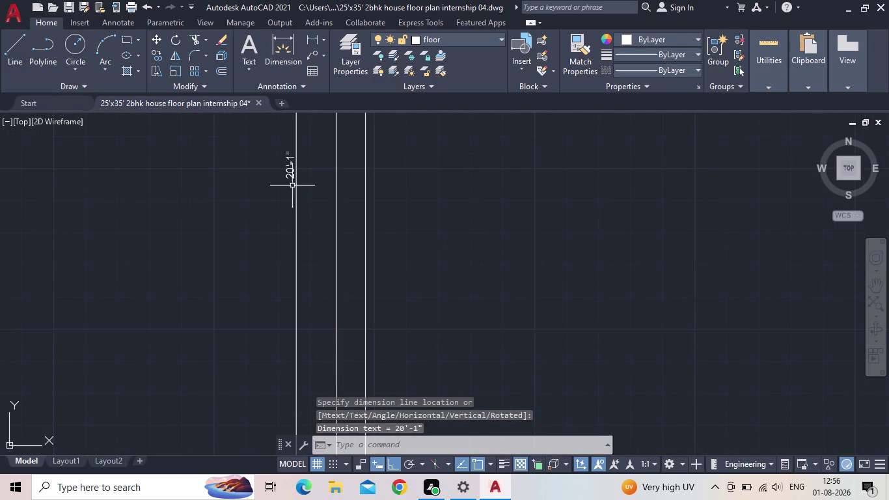
click(302, 195)
click(264, 197)
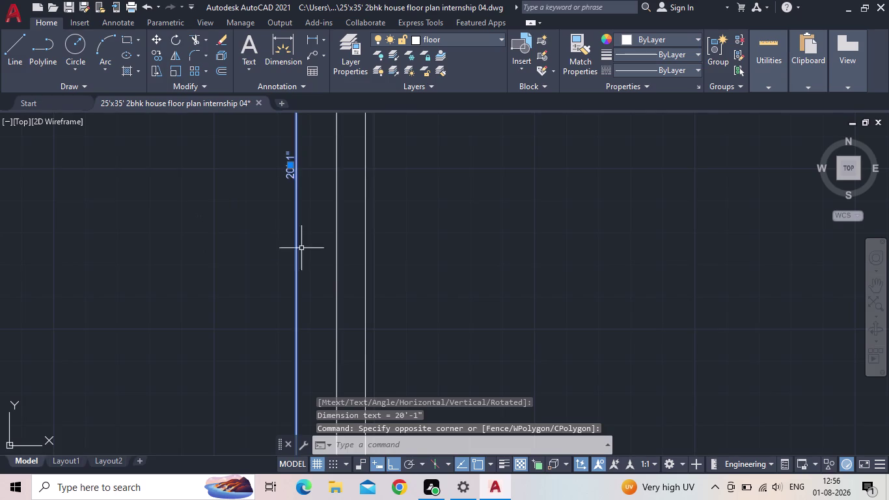
scroll(down, 3)
scroll(up, 3)
scroll(up, 3)
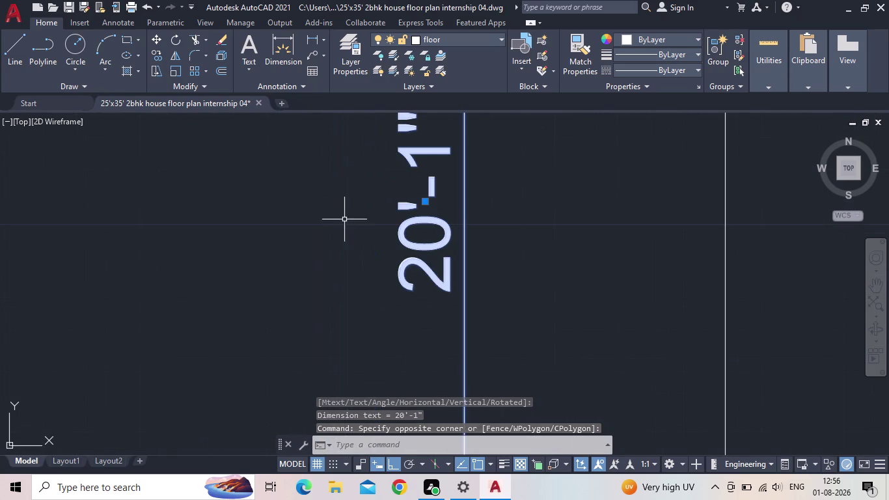
scroll(down, 3)
key(Delete)
scroll(down, 3)
middle_drag(319, 266, 406, 178)
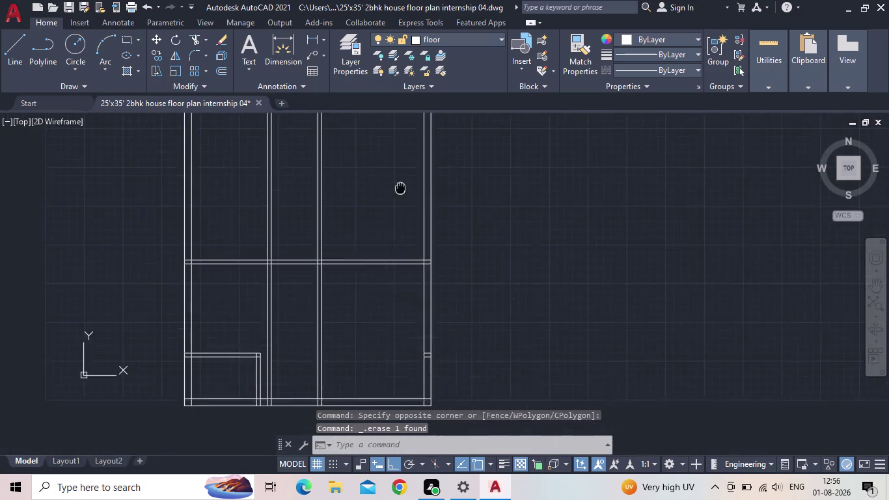
middle_drag(407, 177, 408, 175)
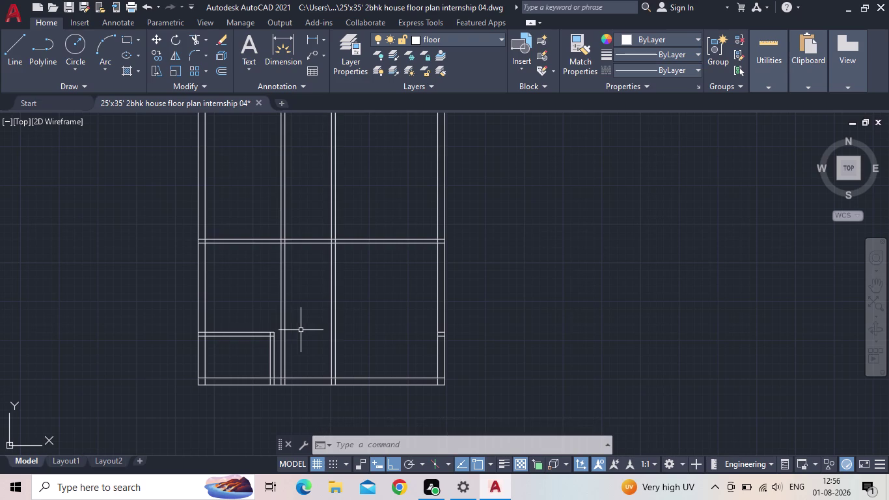
Erase the 14'6" horizontal double wall and bring the interior walls into view.
drag(400, 284, 393, 279)
click(350, 218)
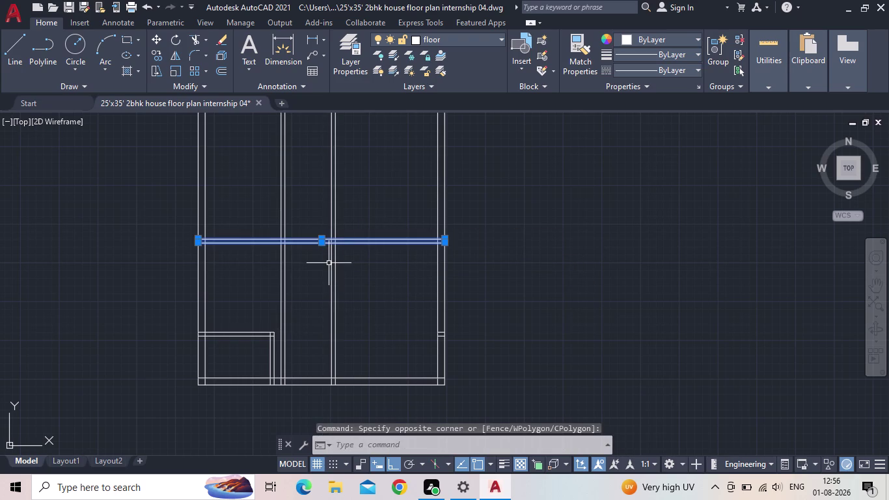
key(Delete)
middle_drag(374, 243, 392, 371)
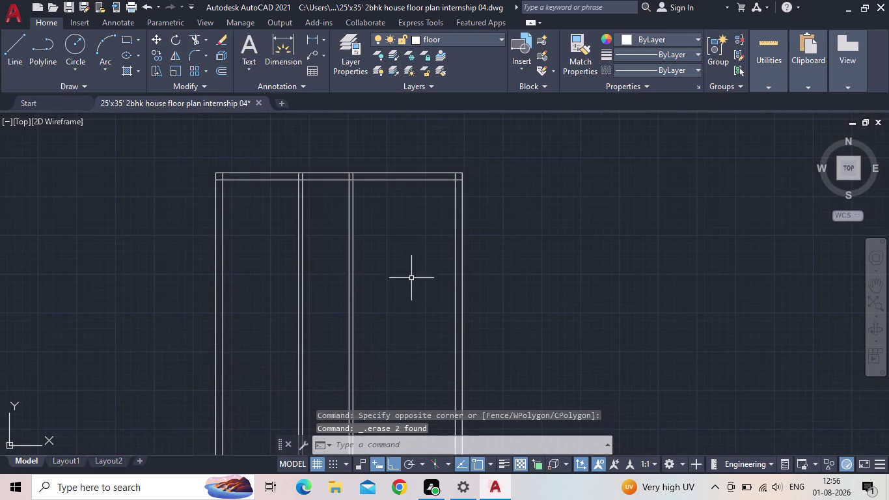
scroll(down, 3)
middle_drag(329, 277, 341, 262)
middle_click(394, 214)
scroll(up, 3)
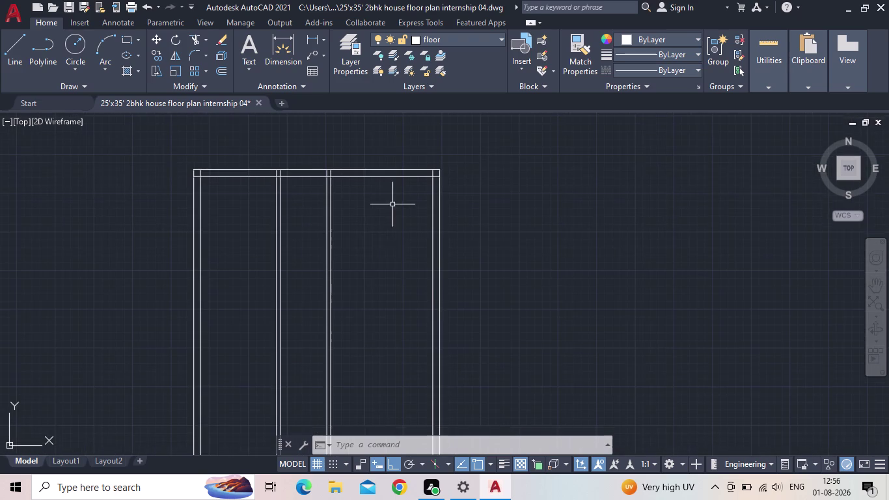
middle_drag(372, 321, 381, 154)
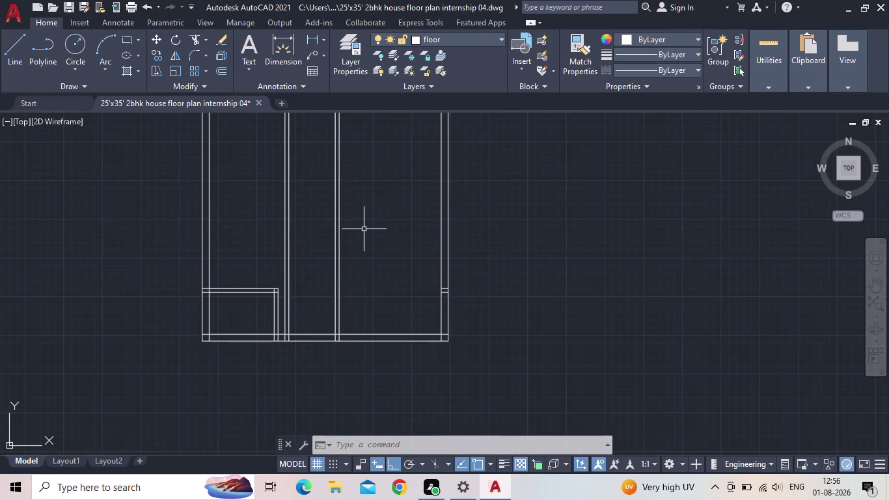
middle_drag(333, 286, 355, 247)
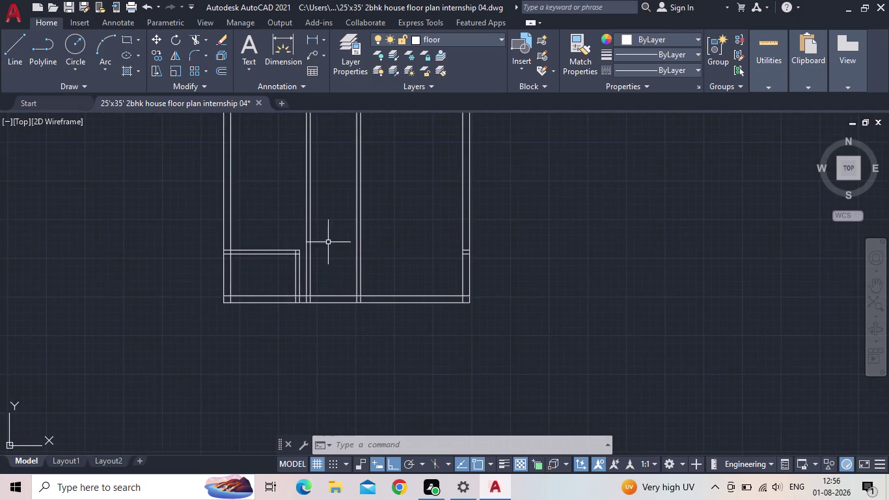
scroll(up, 3)
middle_drag(324, 199, 353, 384)
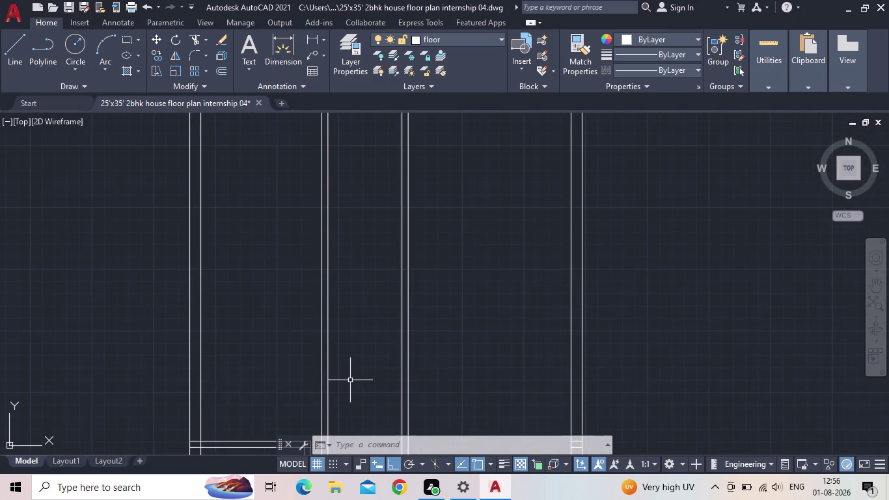
Draw a short horizontal line across the two vertical interior walls.
key(l)
key(Return)
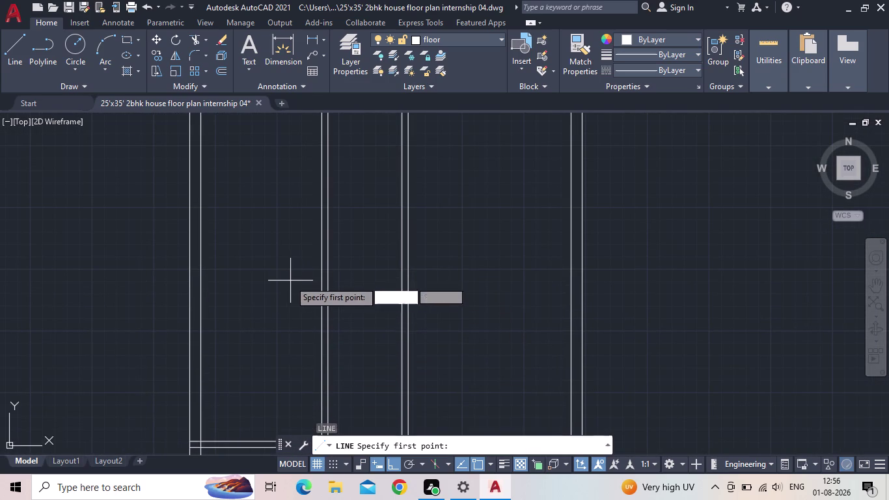
drag(288, 281, 305, 284)
click(459, 283)
key(Escape)
scroll(down, 3)
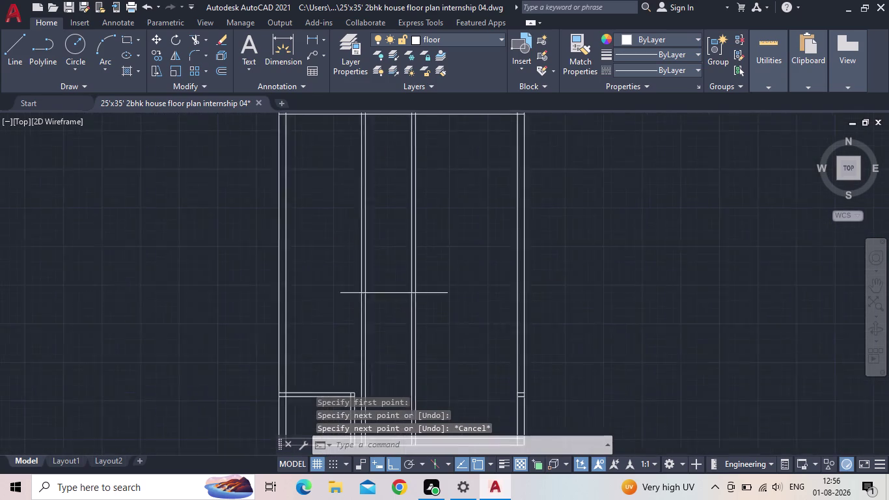
Trim the interior wall lines above the new line with a fence.
text(tr)
key(Return)
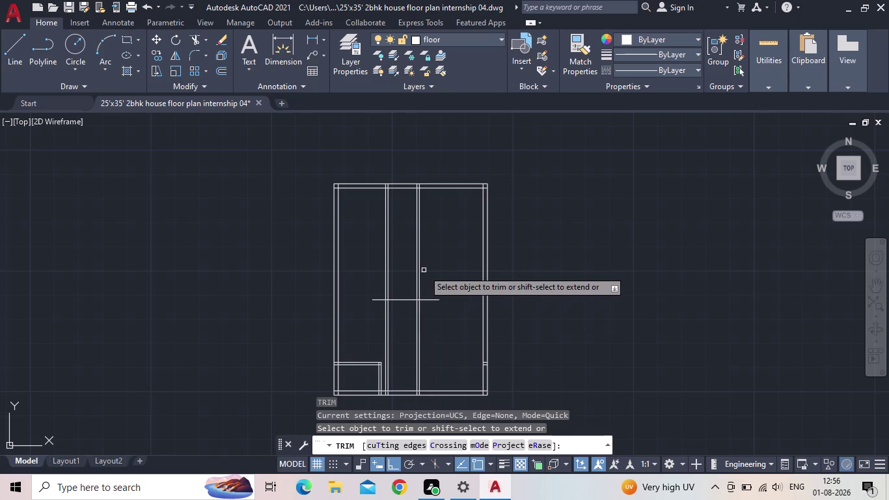
click(433, 272)
click(348, 250)
middle_drag(397, 251, 404, 338)
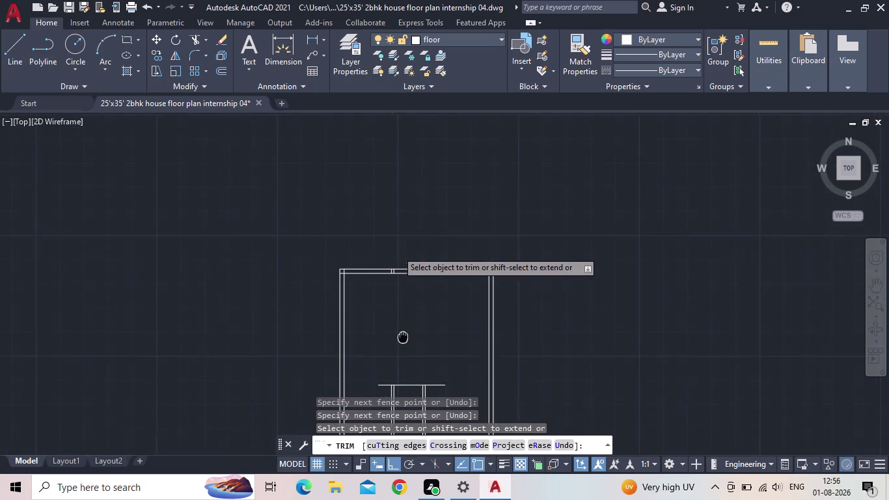
key(Escape)
scroll(up, 3)
middle_drag(360, 318, 490, 288)
scroll(down, 3)
middle_drag(474, 291, 420, 288)
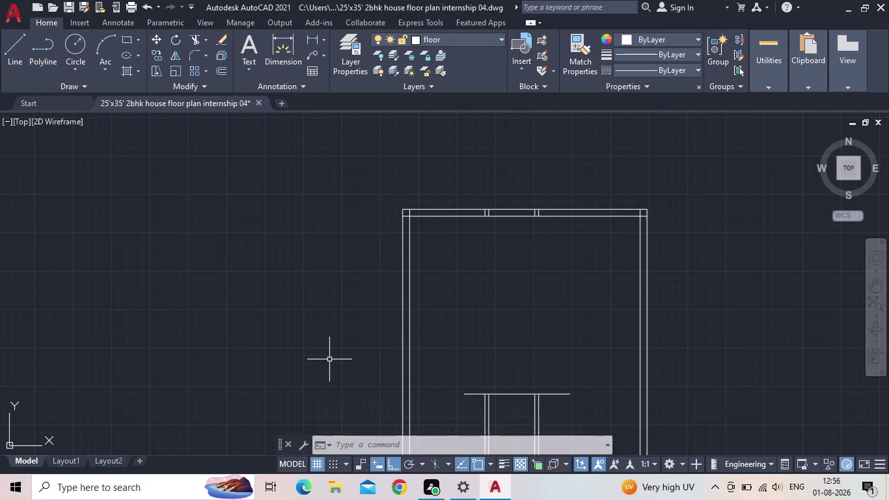
Offset the inner left wall line 11' into the plan.
key(o)
key(Return)
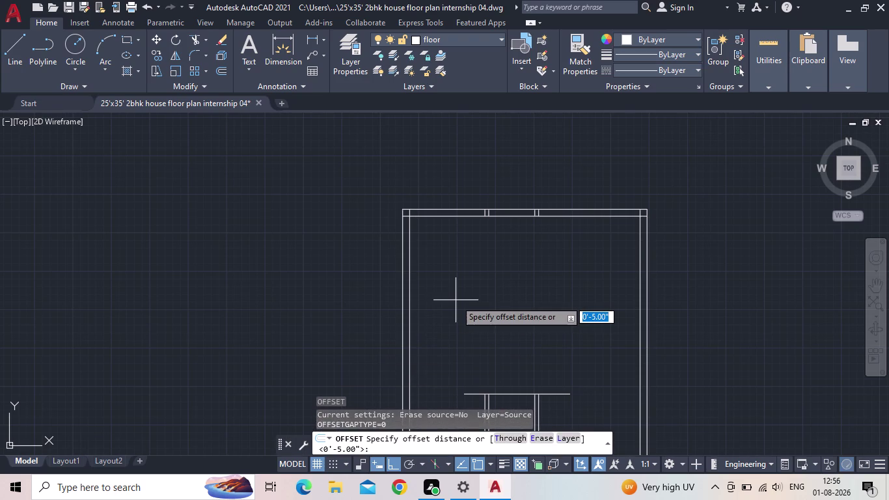
text(11)
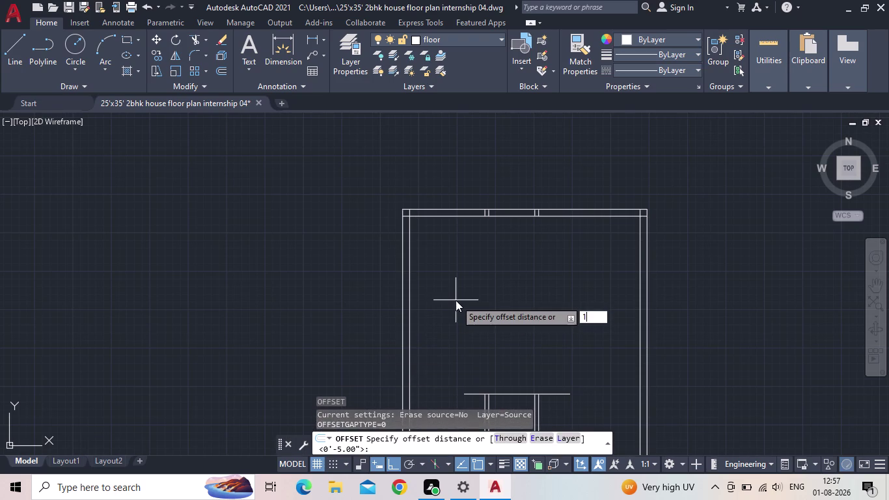
key(apostrophe)
key(Return)
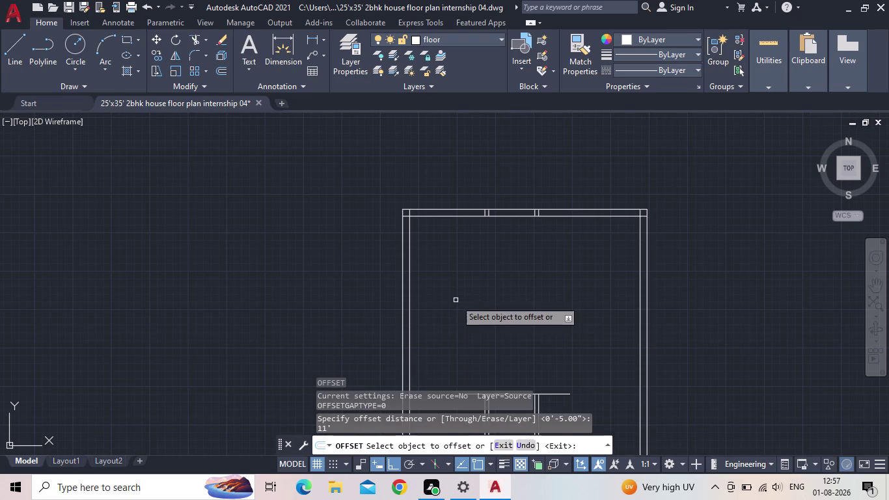
click(409, 267)
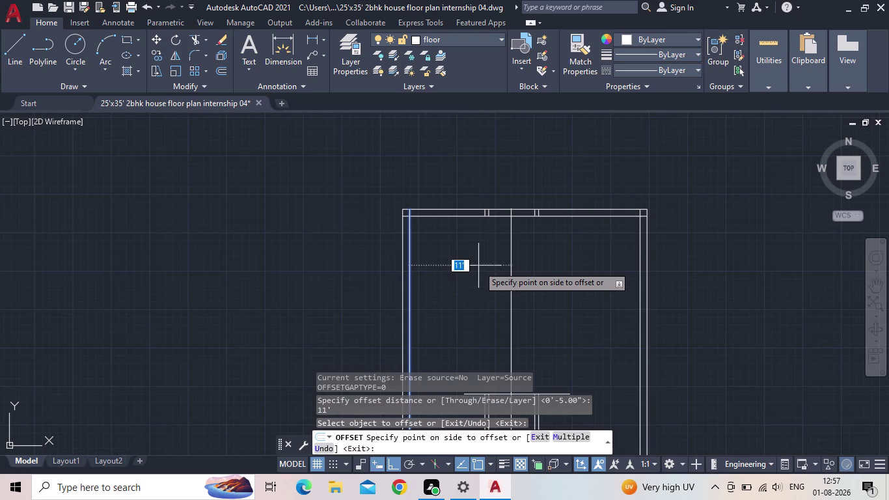
scroll(down, 3)
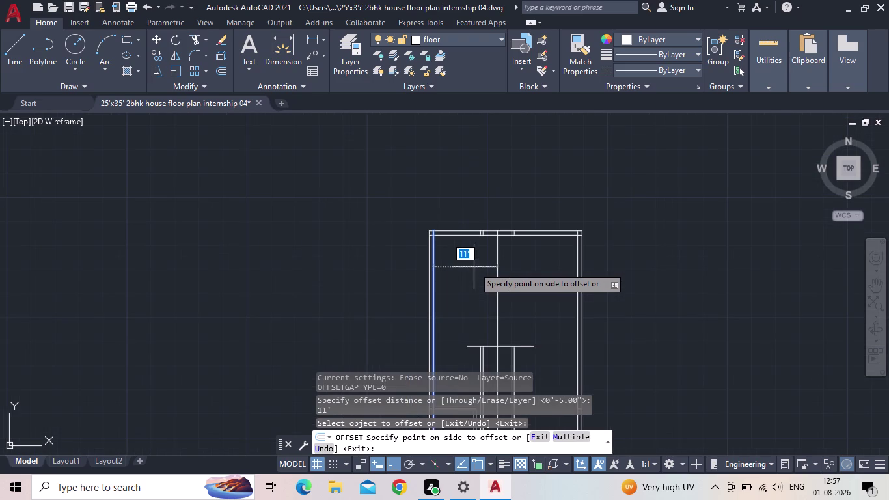
middle_drag(473, 267, 458, 271)
click(460, 272)
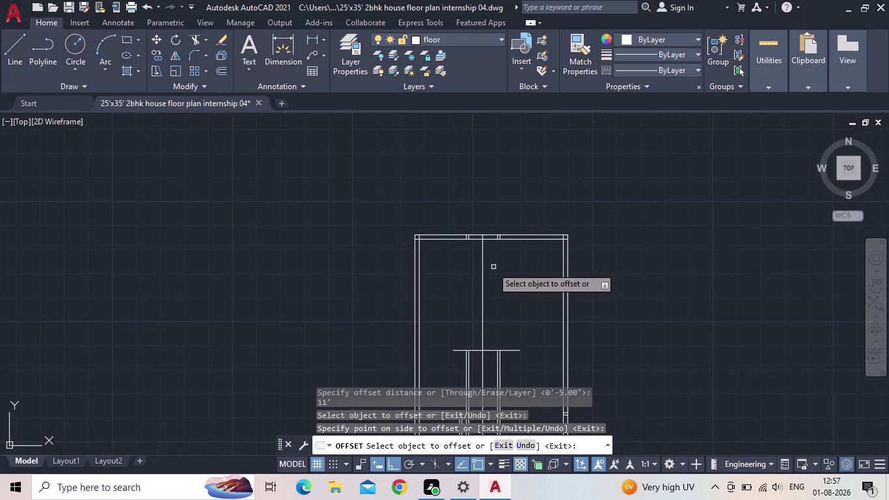
key(Escape)
scroll(up, 3)
scroll(up, 3)
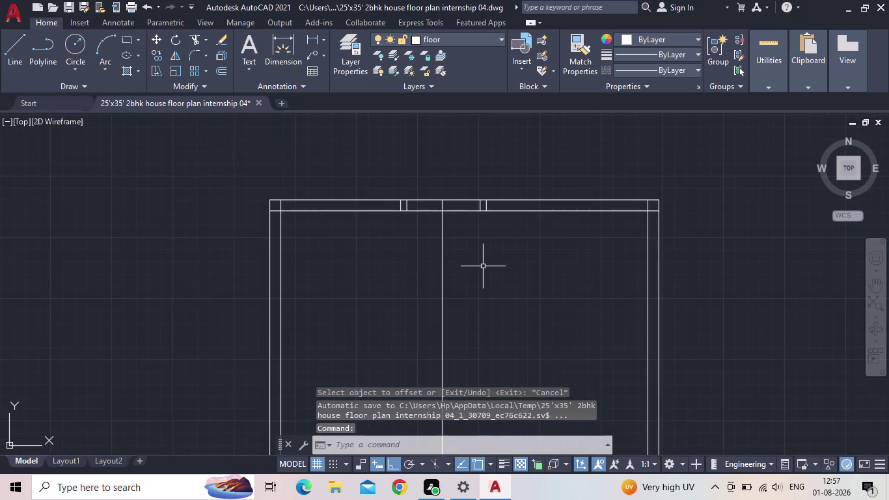
Attempt a 5" offset, which fails, and cancel it.
key(o)
key(Return)
click(488, 270)
text(5)
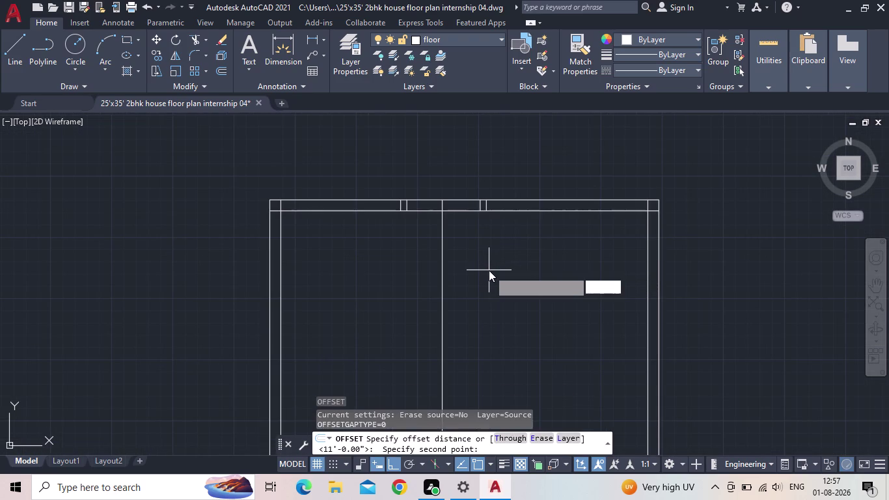
text(")
key(Return)
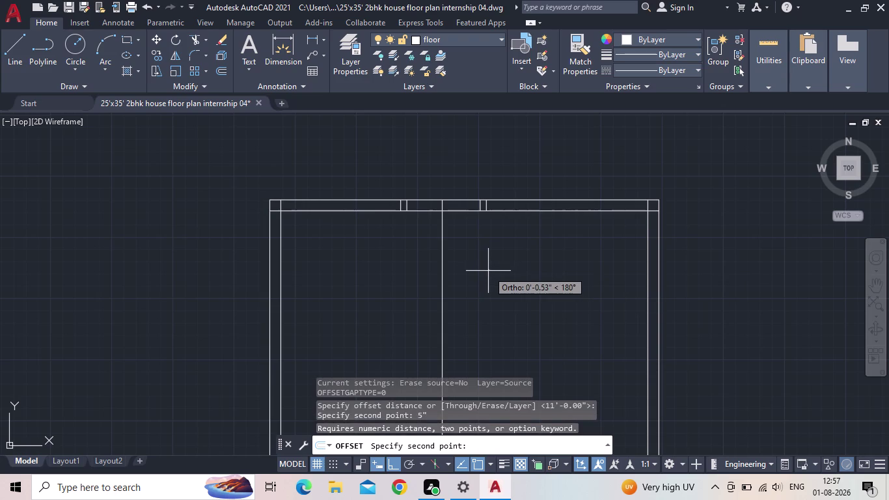
click(459, 274)
key(Escape)
key(Escape)
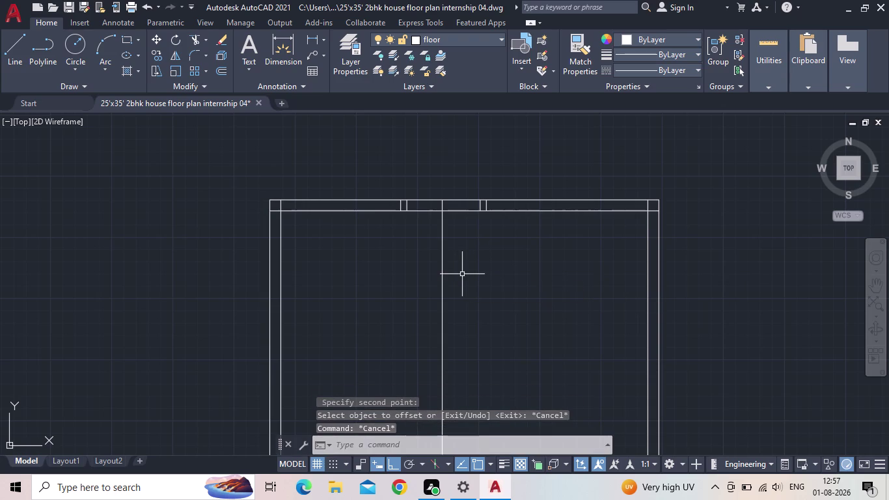
Offset the new 11' line 5" to its right to form the double wall.
text(o)
key(space)
key(5)
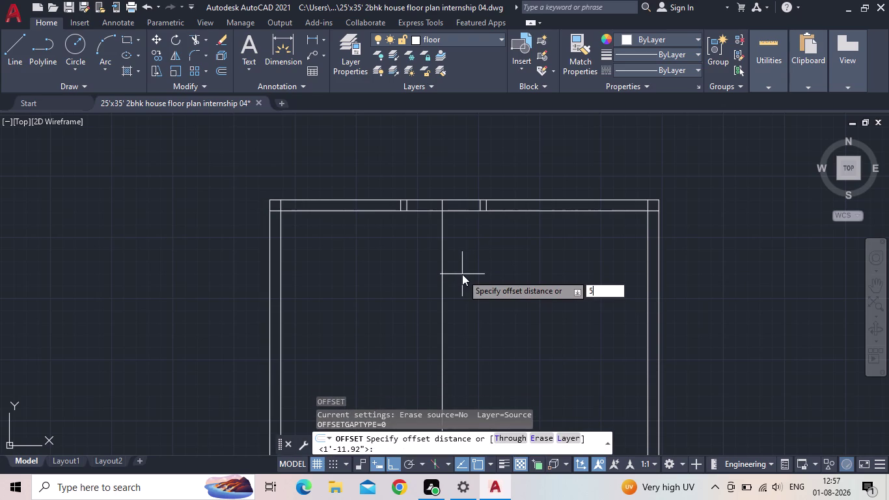
key(shift+colon)
key(BackSpace)
key(shift+quotedbl)
key(Return)
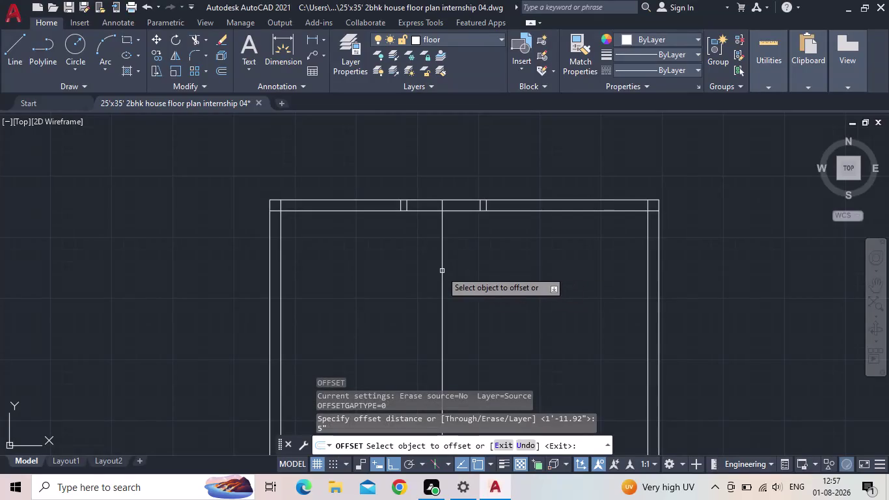
click(442, 270)
click(502, 272)
key(Escape)
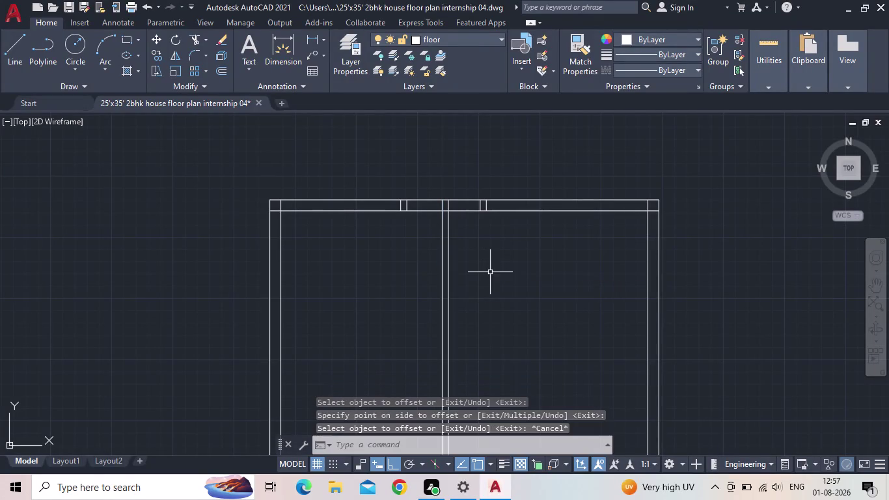
middle_drag(486, 273, 400, 292)
scroll(up, 3)
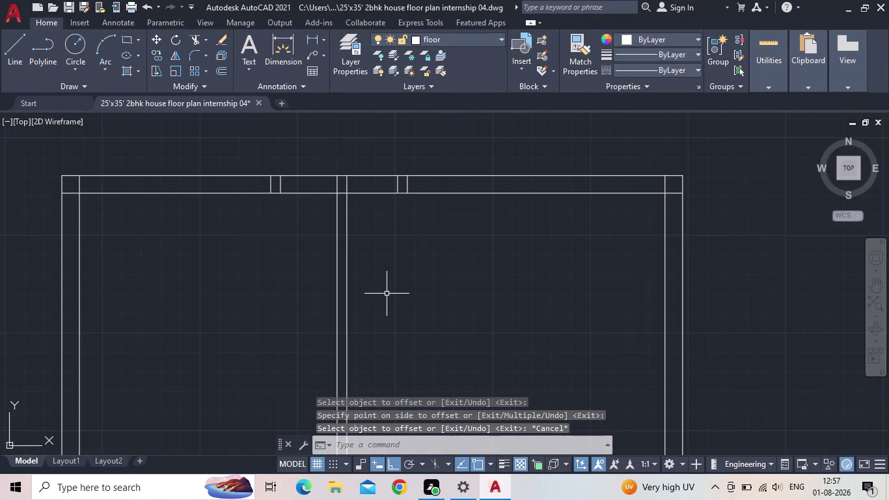
Offset the interior wall's right line 5' to the right.
key(o)
key(Return)
key(5)
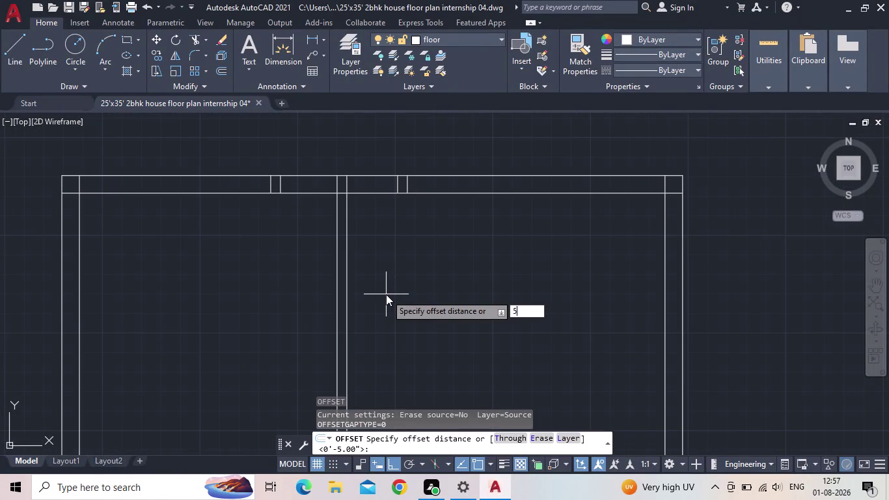
key(apostrophe)
key(Return)
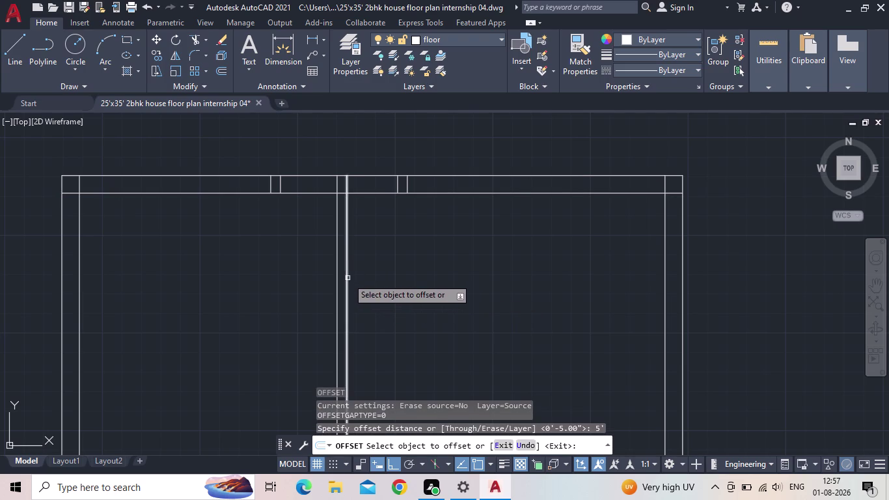
drag(347, 280, 352, 279)
click(507, 267)
key(Escape)
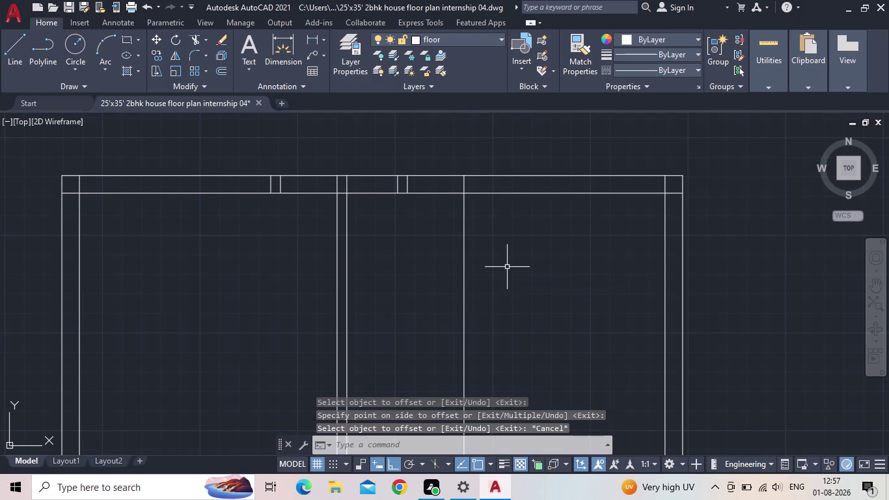
Offset that new line 5" to its right for the wall thickness.
key(o)
key(Return)
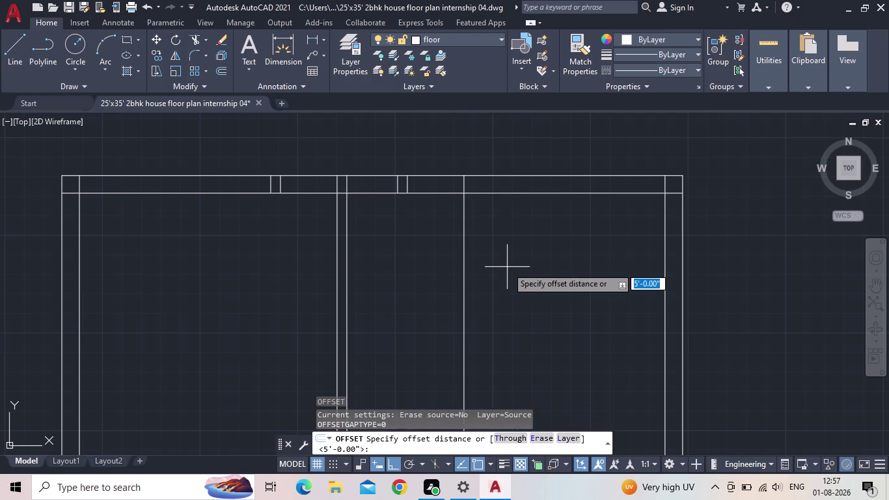
text(5")
key(Return)
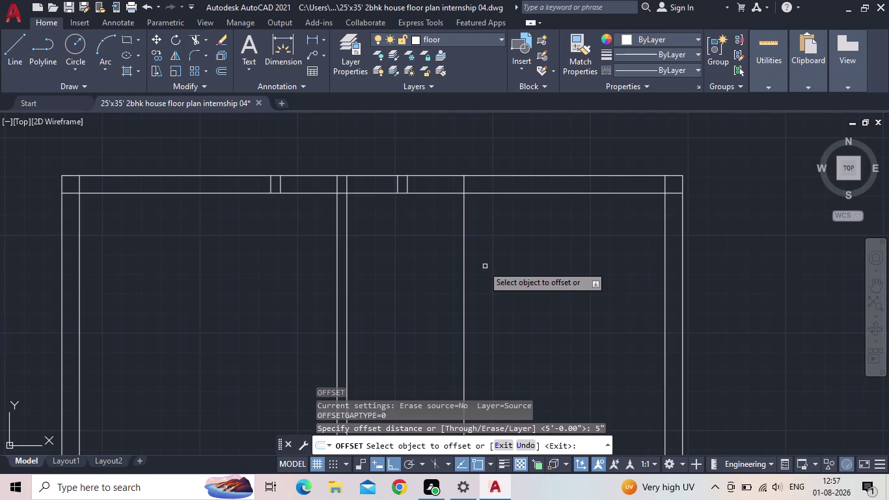
click(464, 264)
click(505, 256)
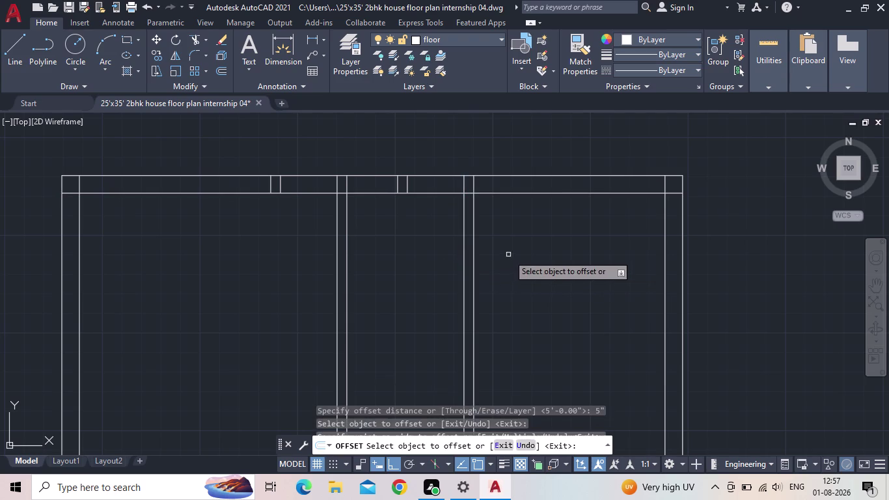
key(Escape)
Place an 8'-2" linear dimension across the right room below the top wall.
click(309, 38)
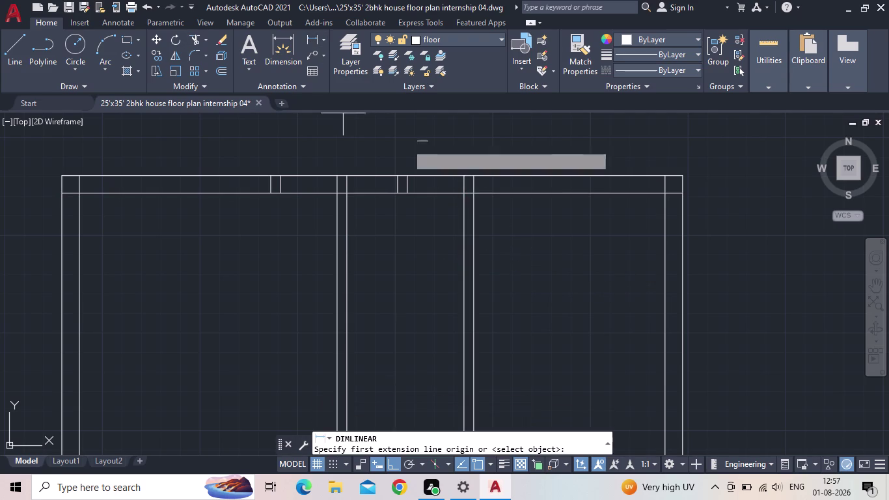
click(474, 194)
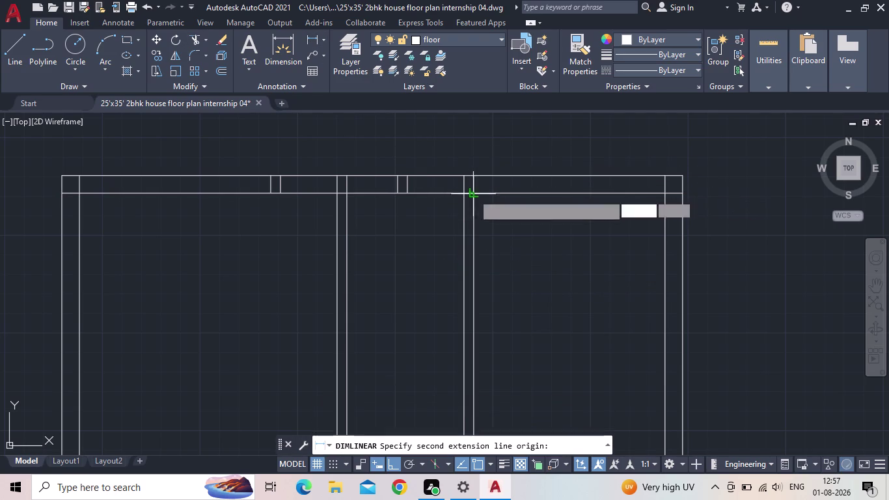
click(664, 193)
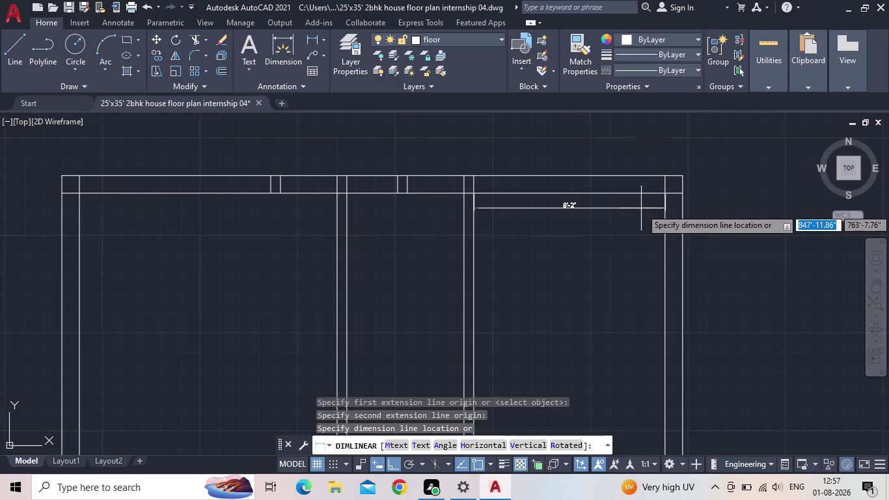
middle_drag(632, 210, 611, 228)
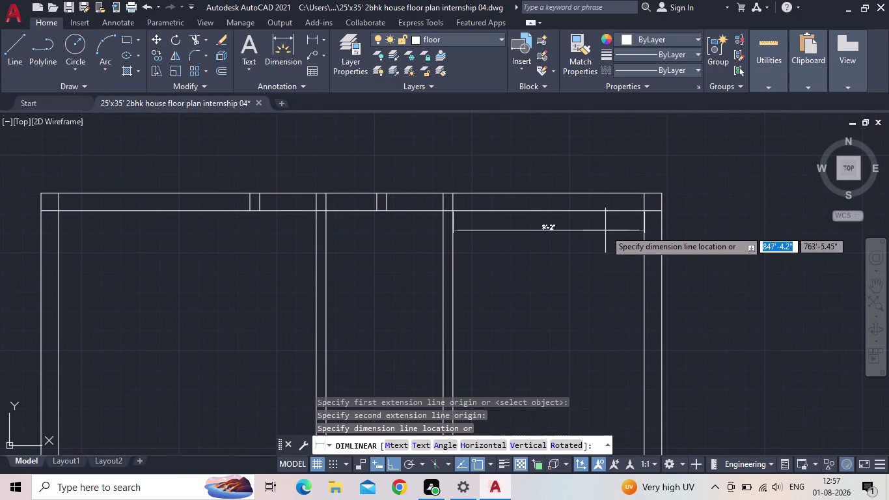
click(596, 240)
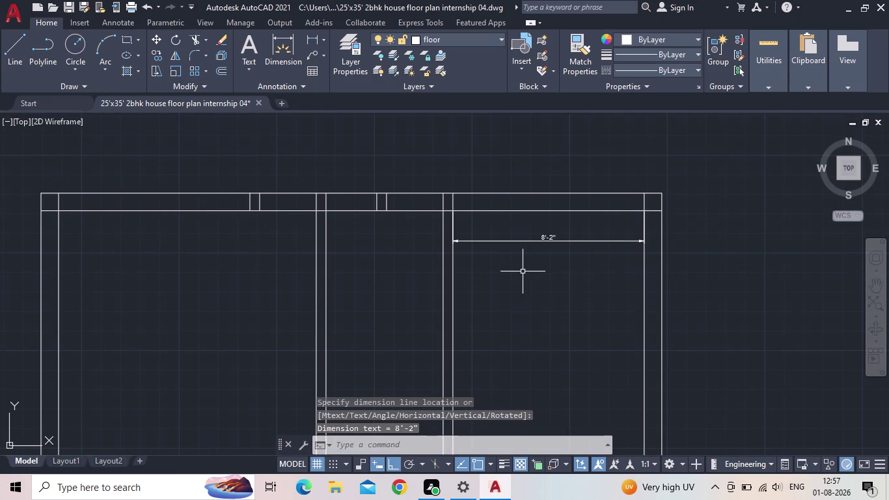
scroll(down, 3)
middle_drag(468, 311, 425, 231)
scroll(up, 3)
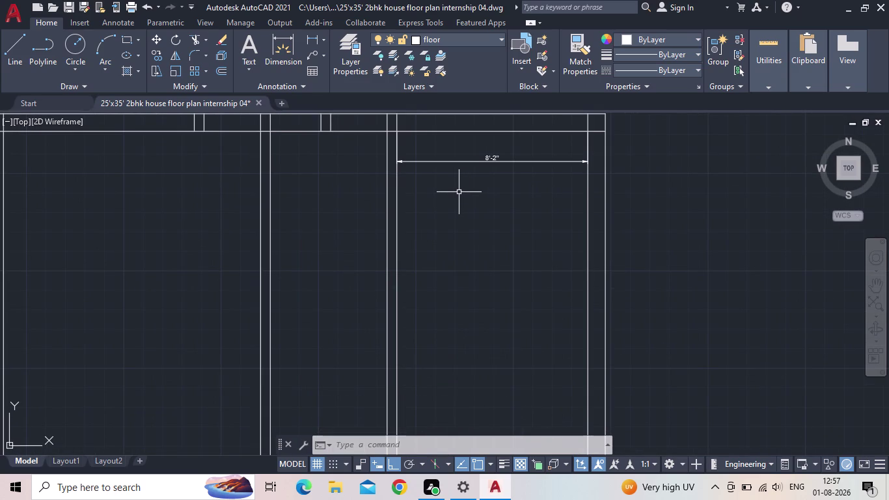
middle_drag(461, 198, 489, 295)
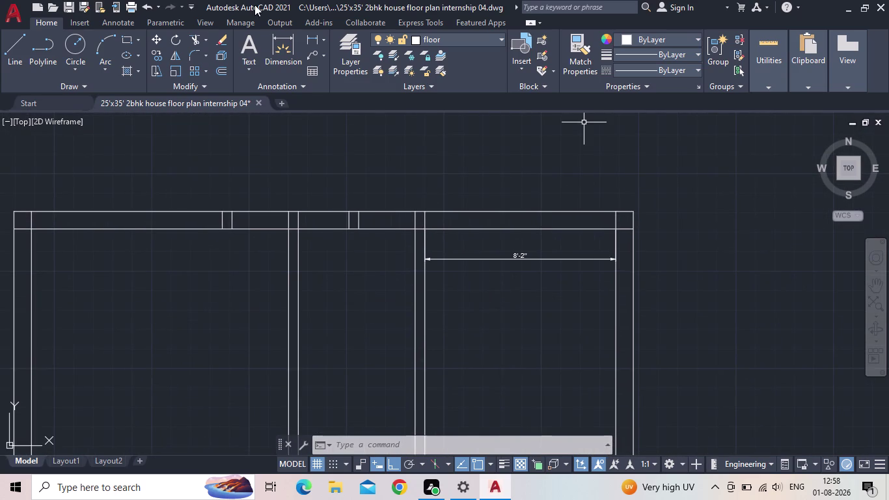
Dimension the left room 11' from the interior wall to the left inner wall.
click(314, 35)
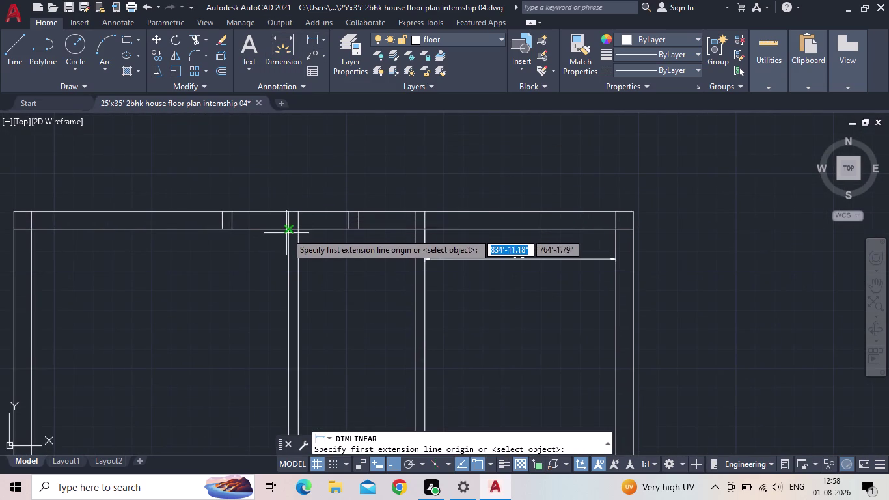
click(287, 232)
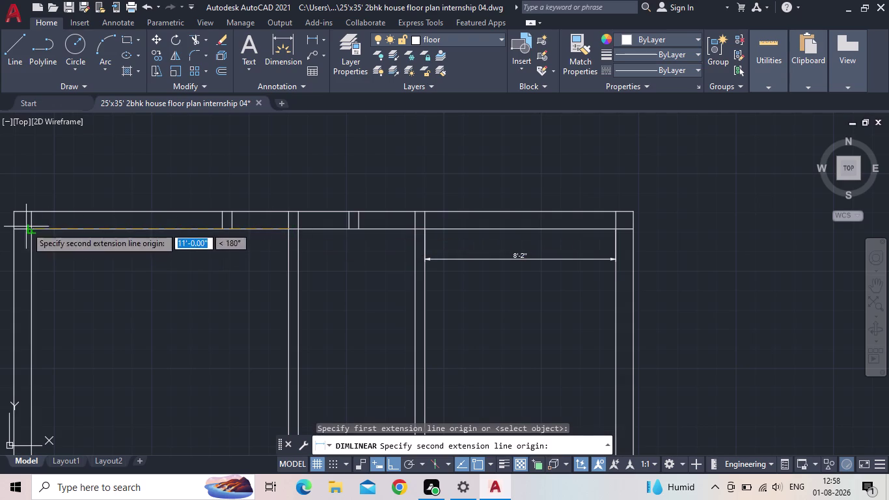
click(31, 230)
click(52, 239)
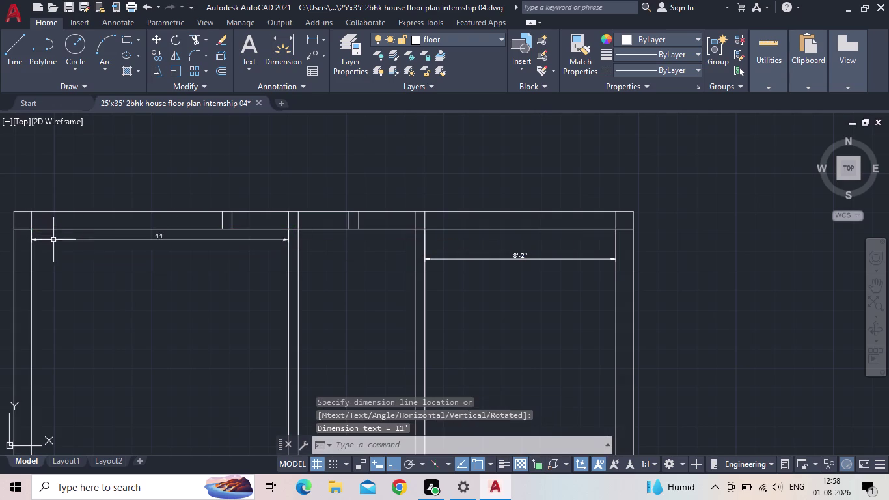
middle_drag(177, 231, 165, 243)
Select the 11' dimension and delete it.
scroll(up, 3)
drag(153, 266, 144, 258)
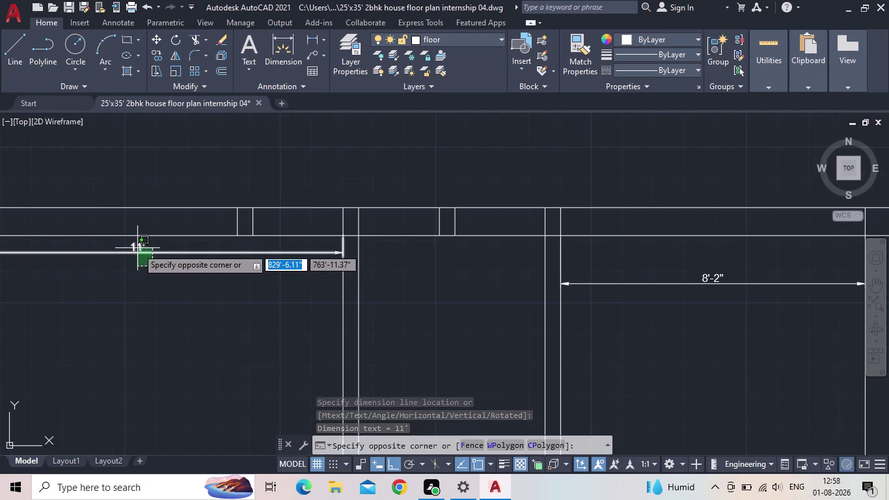
click(137, 247)
key(Delete)
scroll(down, 3)
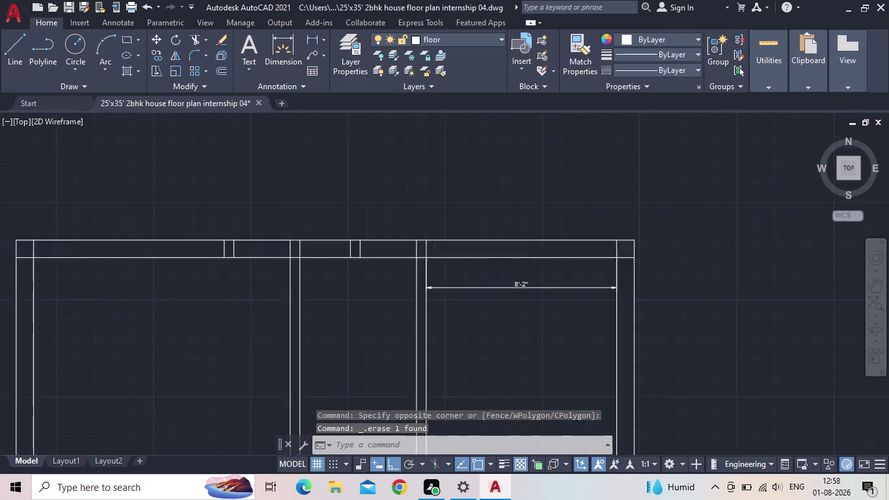
middle_drag(212, 273, 254, 200)
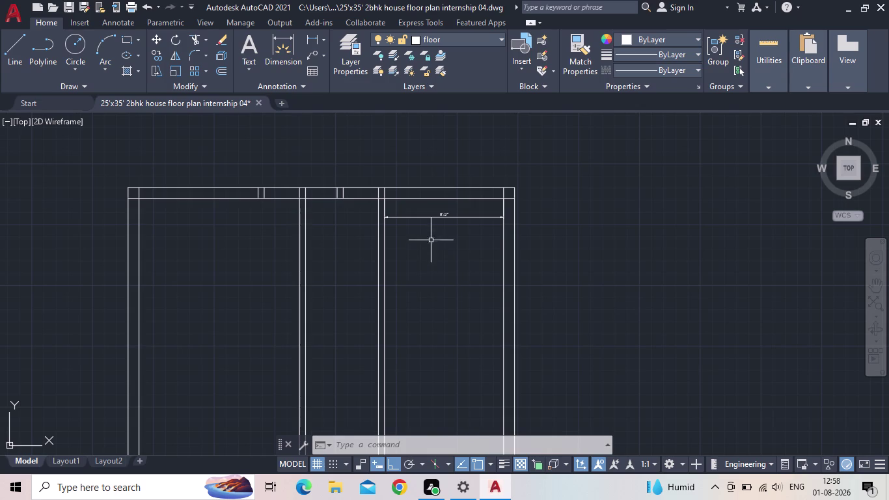
Erase the 8'-2" right-room dimension and begin another linear dimension.
scroll(up, 3)
drag(457, 255, 456, 246)
click(446, 222)
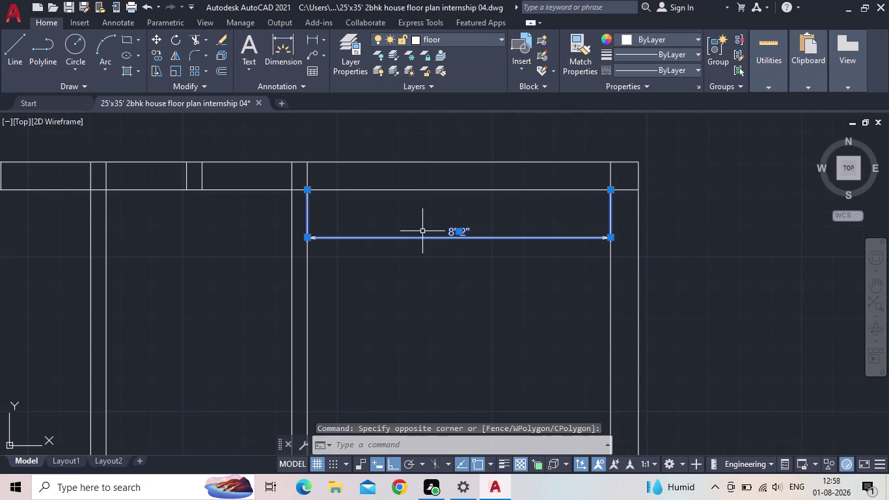
key(Delete)
scroll(down, 3)
middle_drag(395, 259, 380, 233)
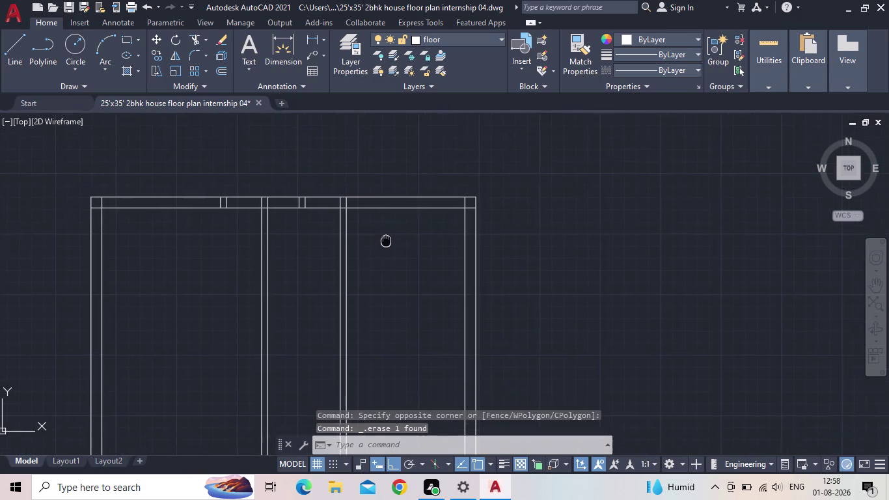
middle_drag(380, 233, 371, 221)
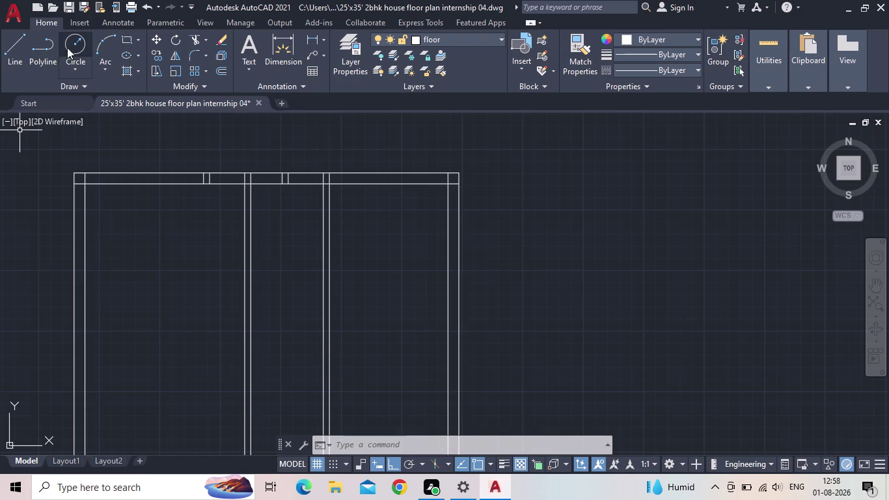
click(308, 44)
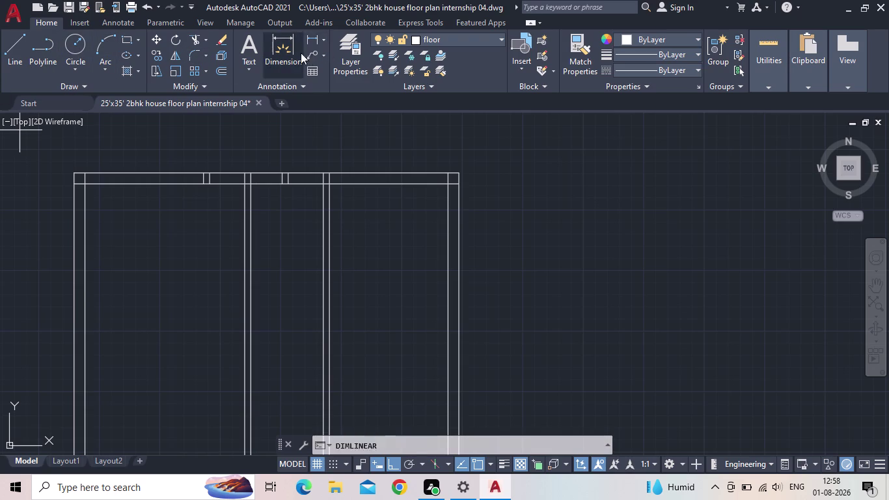
scroll(up, 3)
click(69, 188)
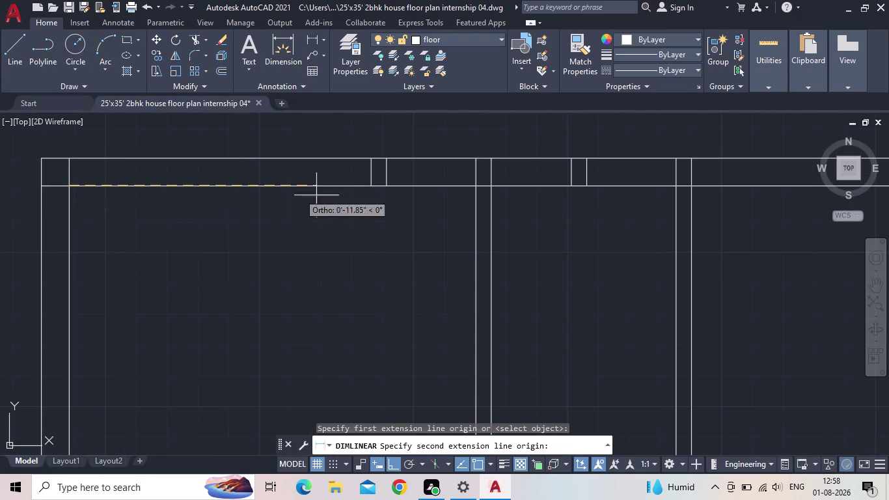
middle_drag(484, 192, 278, 217)
scroll(down, 3)
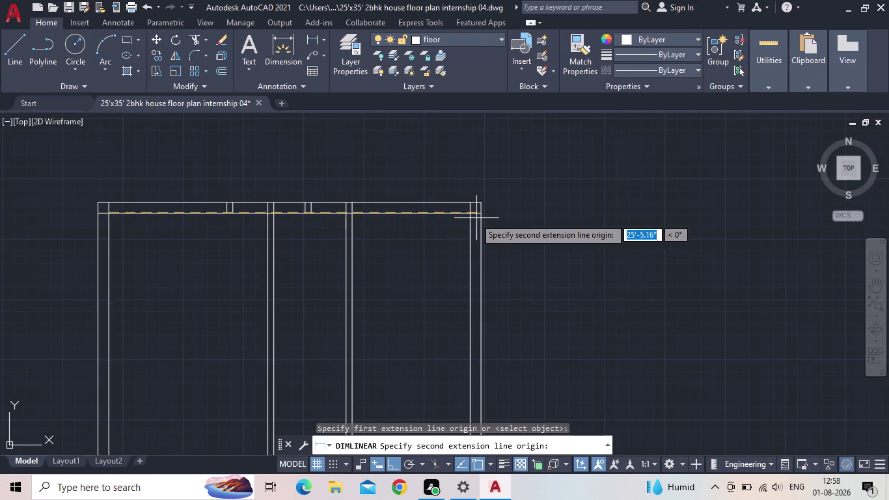
click(471, 218)
scroll(up, 3)
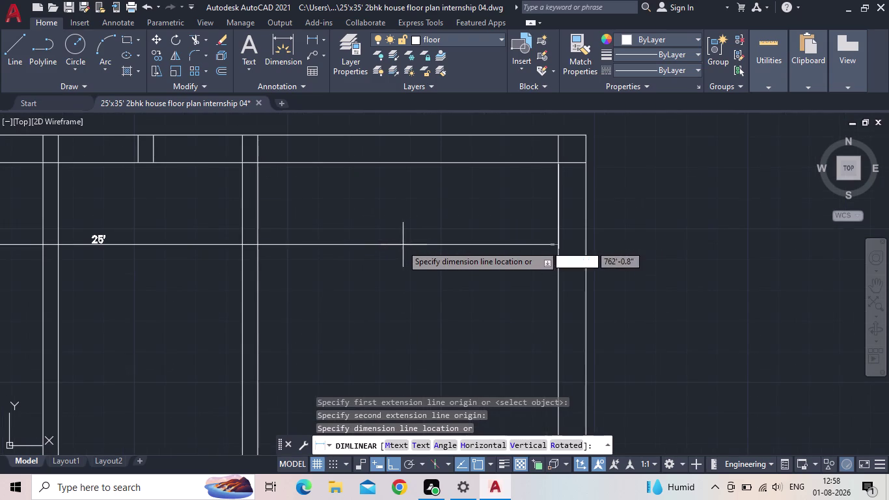
middle_drag(384, 248, 540, 223)
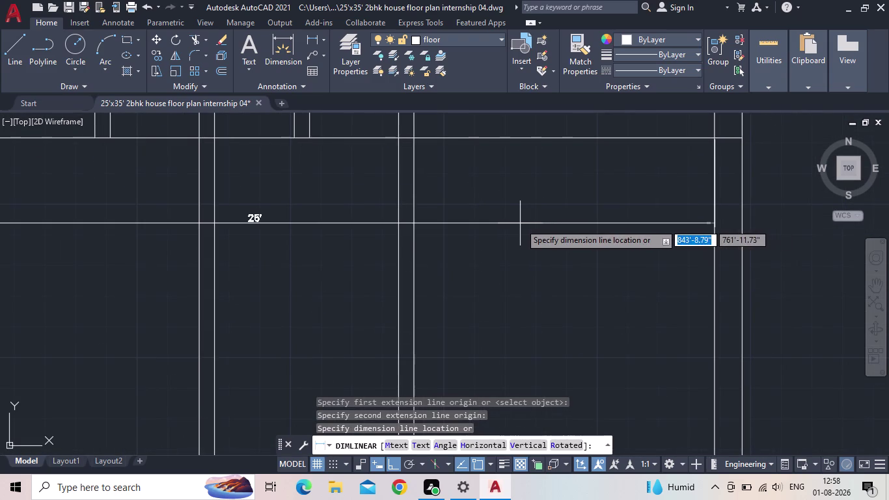
key(Escape)
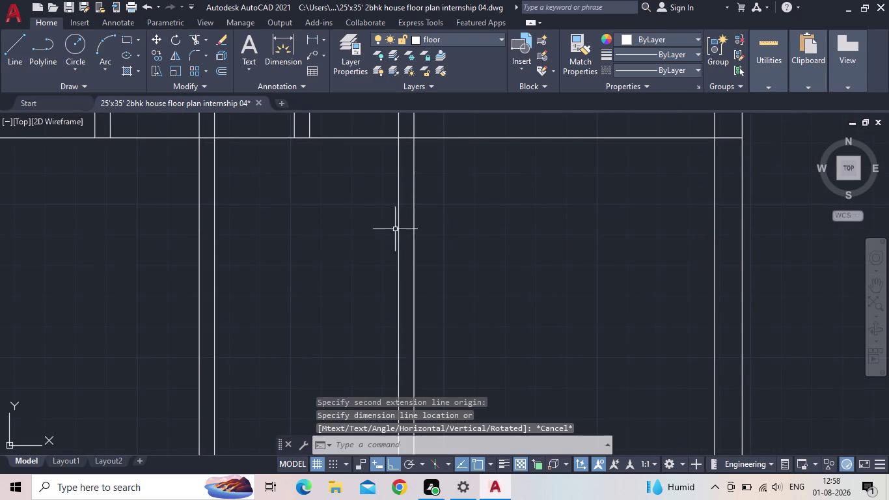
scroll(down, 3)
middle_drag(253, 236, 307, 234)
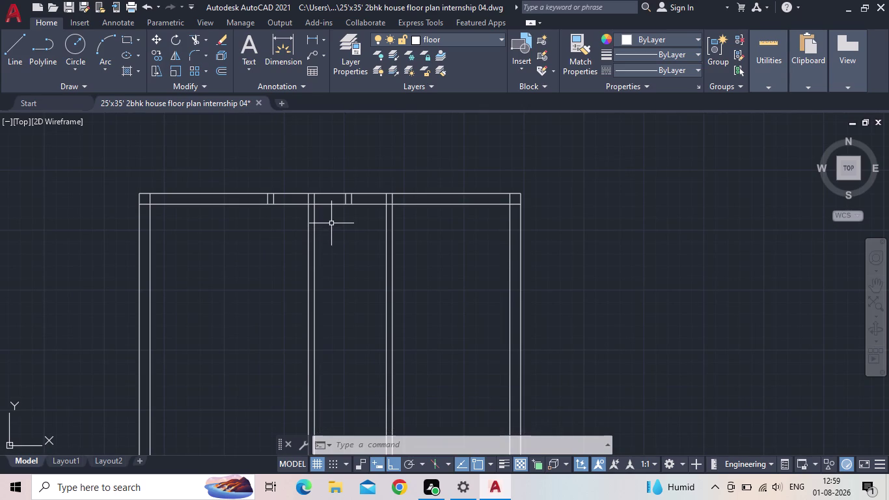
middle_drag(330, 248, 320, 228)
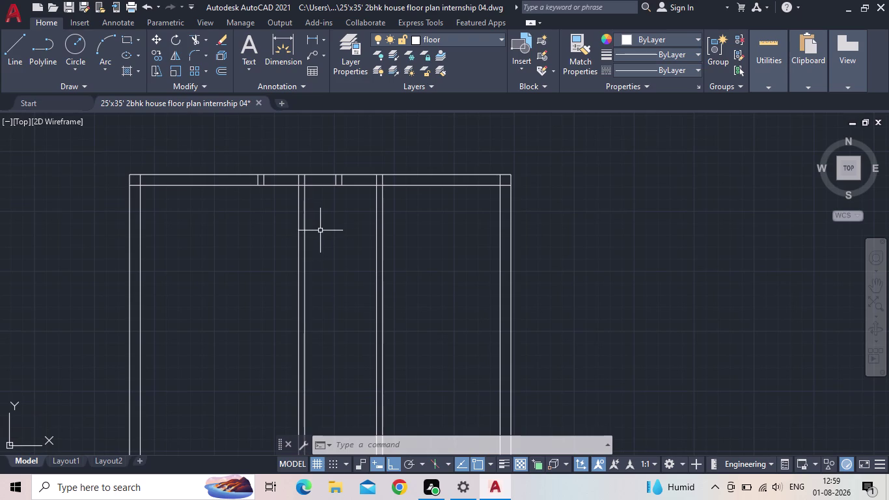
middle_drag(356, 224, 330, 224)
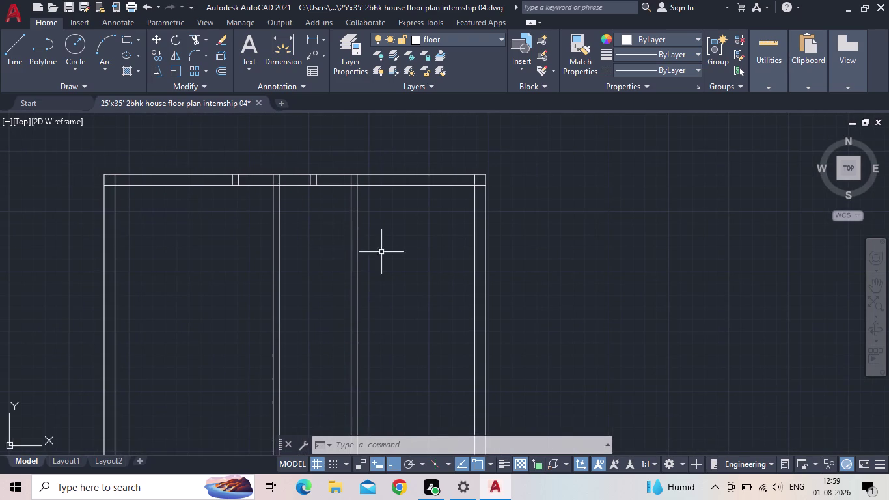
scroll(up, 3)
scroll(down, 3)
middle_drag(386, 253, 423, 233)
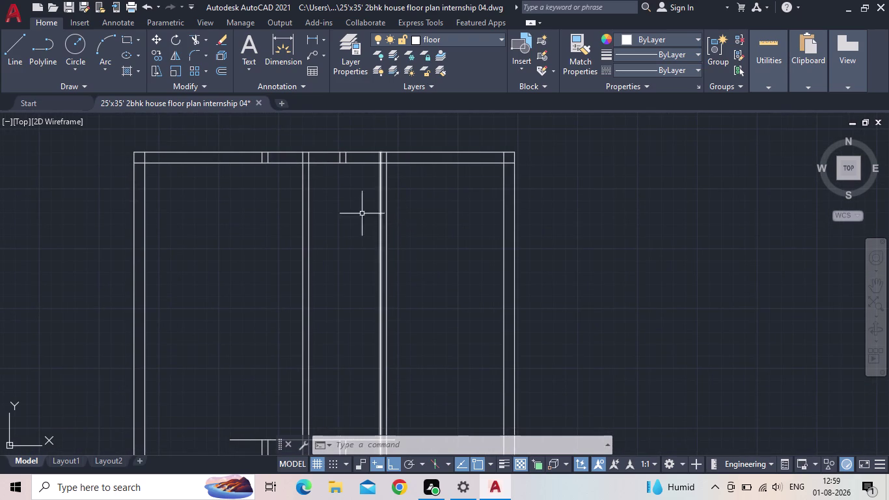
middle_drag(321, 194, 303, 228)
scroll(up, 3)
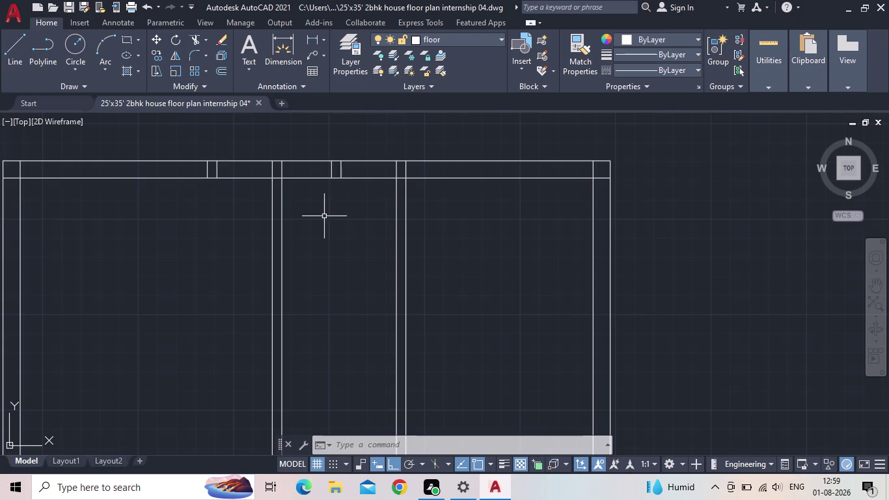
key(t)
key(r)
key(space)
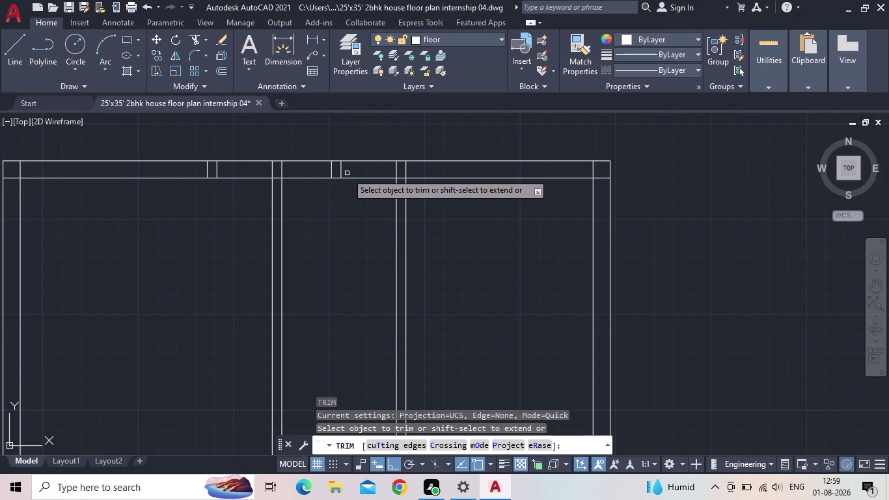
click(427, 170)
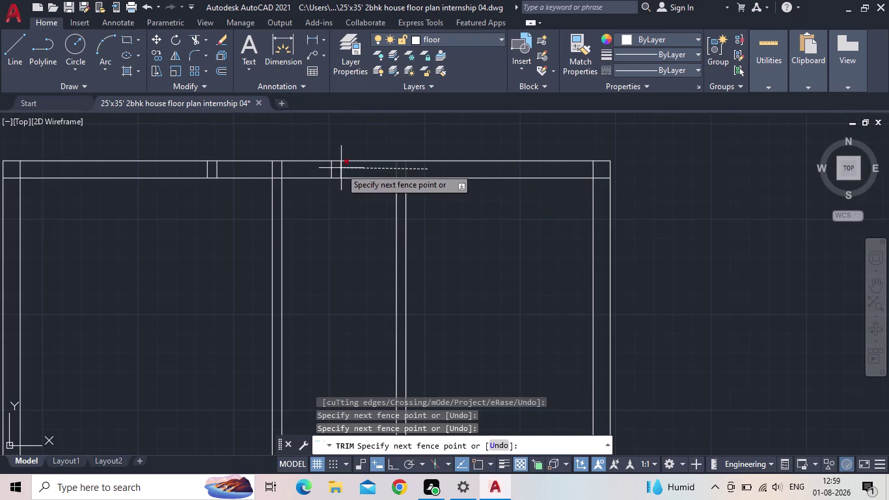
click(195, 170)
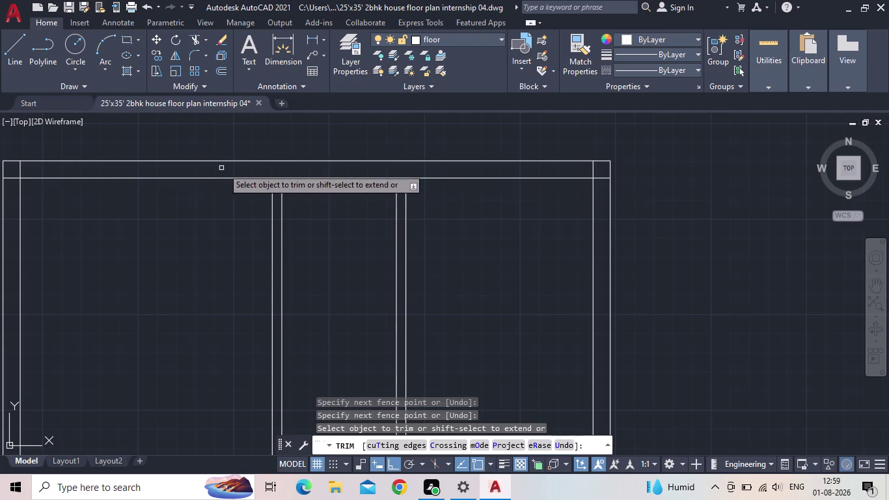
scroll(down, 3)
key(Escape)
scroll(down, 3)
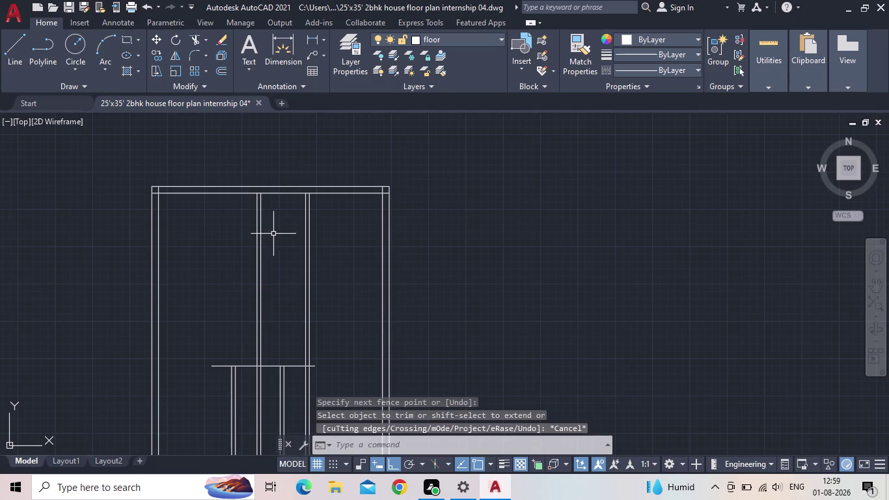
middle_drag(222, 236, 247, 199)
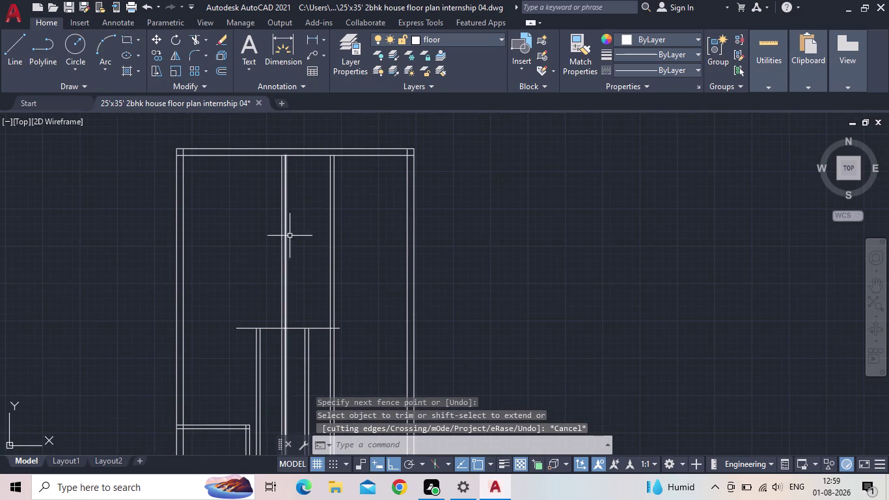
middle_drag(380, 190, 395, 229)
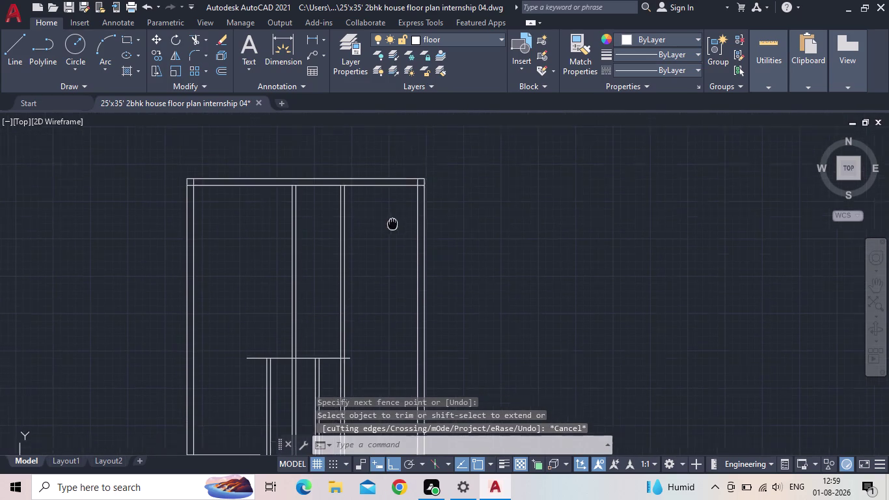
middle_drag(395, 229, 394, 237)
scroll(up, 3)
scroll(down, 3)
middle_drag(396, 253, 487, 237)
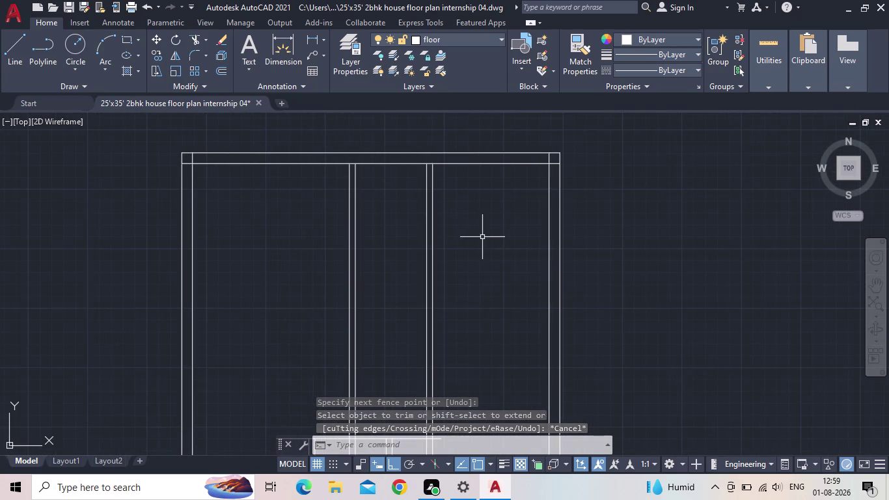
middle_drag(475, 238, 466, 243)
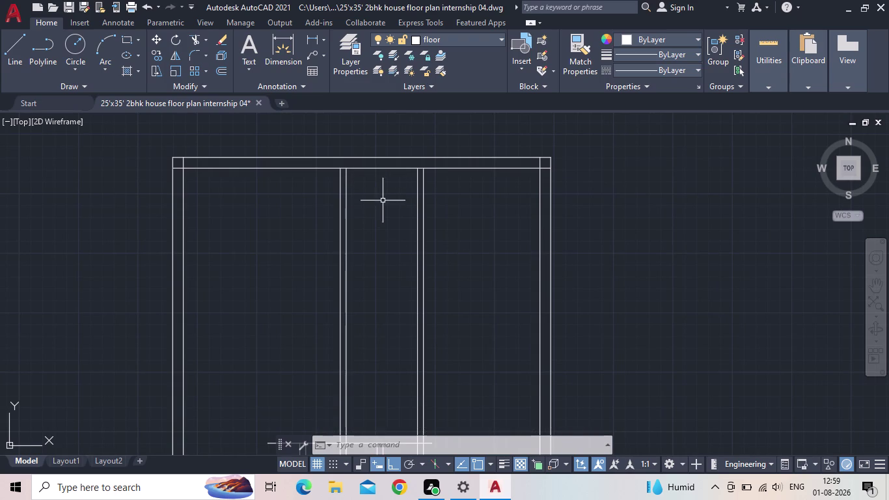
Offset the top wall's inner line 7'6" downward.
key(o)
key(Return)
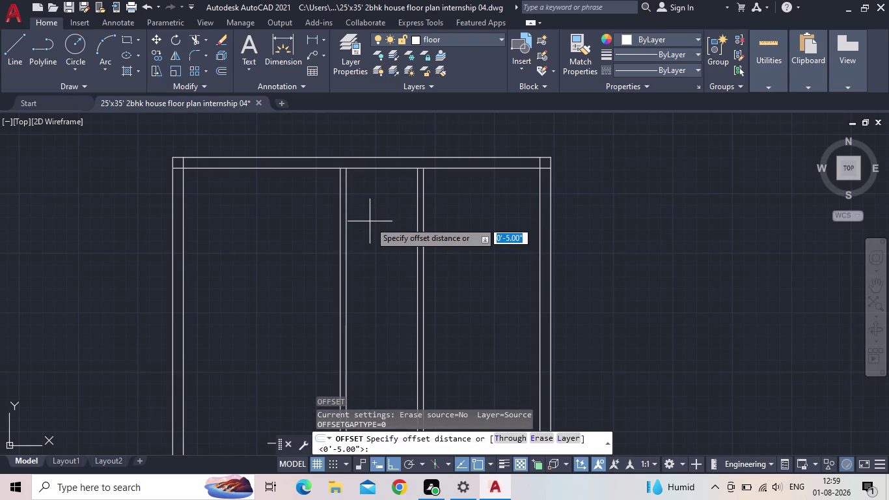
key(5)
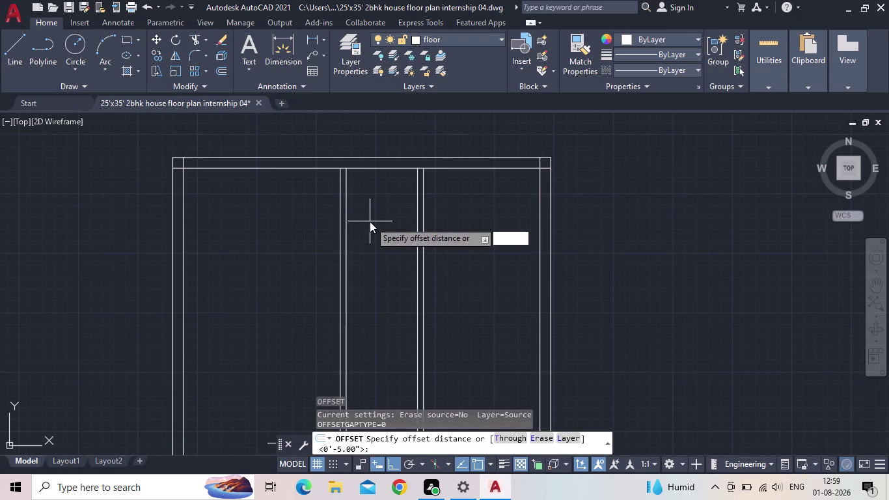
key(BackSpace)
key(7)
key(apostrophe)
text(6")
key(Return)
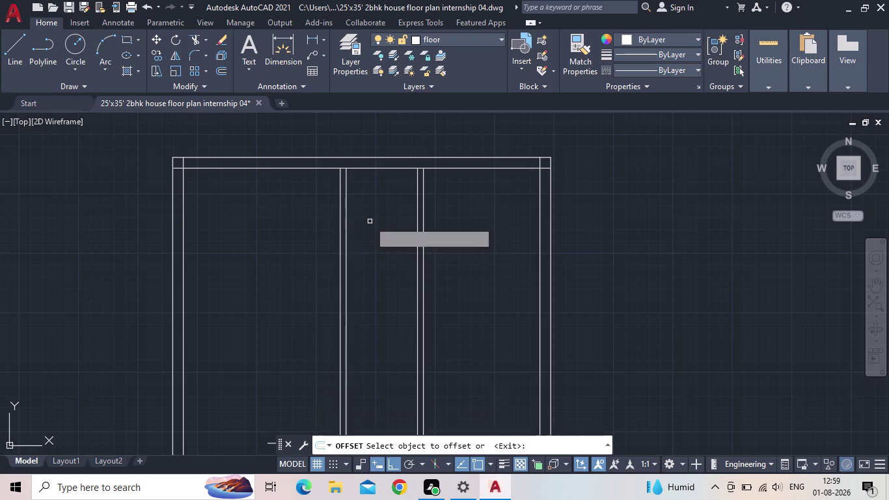
click(371, 168)
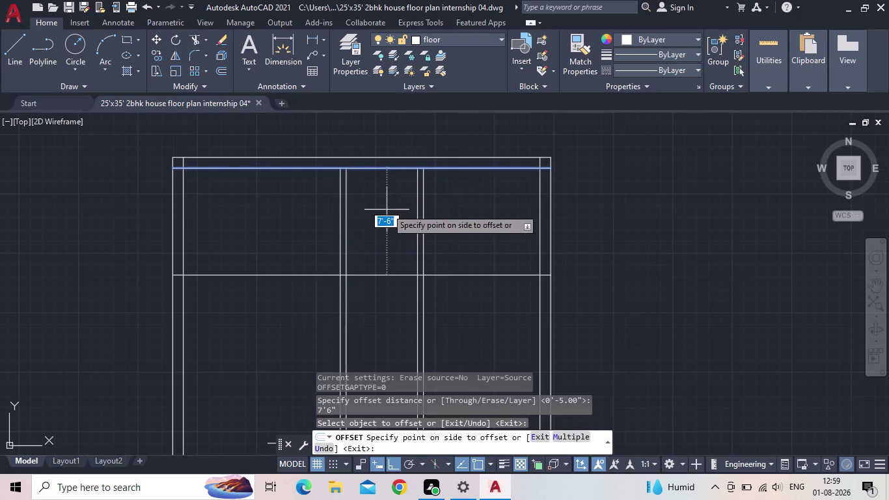
click(386, 210)
scroll(down, 3)
middle_drag(362, 256, 334, 254)
key(Escape)
scroll(up, 3)
Attempt a 5" offset, which is rejected, and abandon it.
key(o)
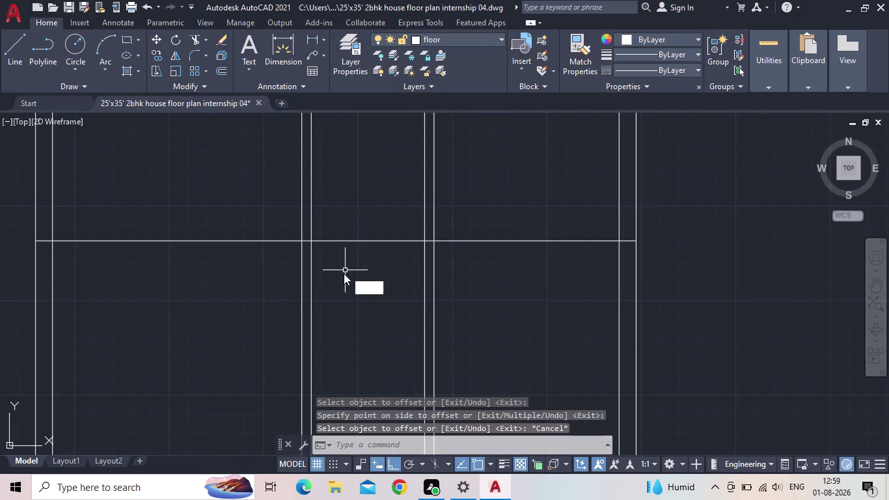
key(Return)
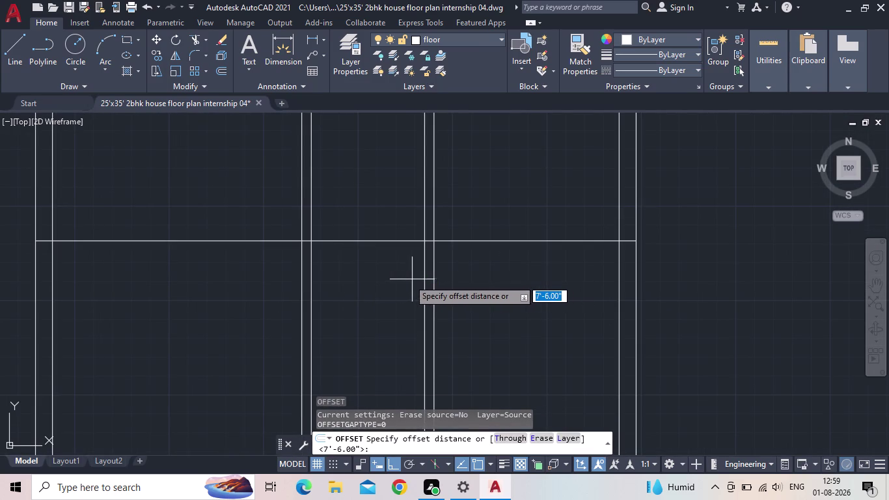
double_click(399, 281)
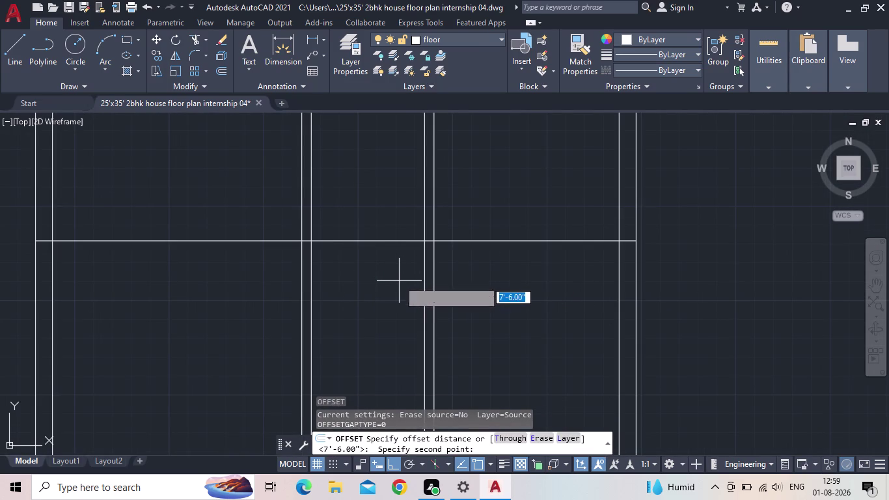
text(5")
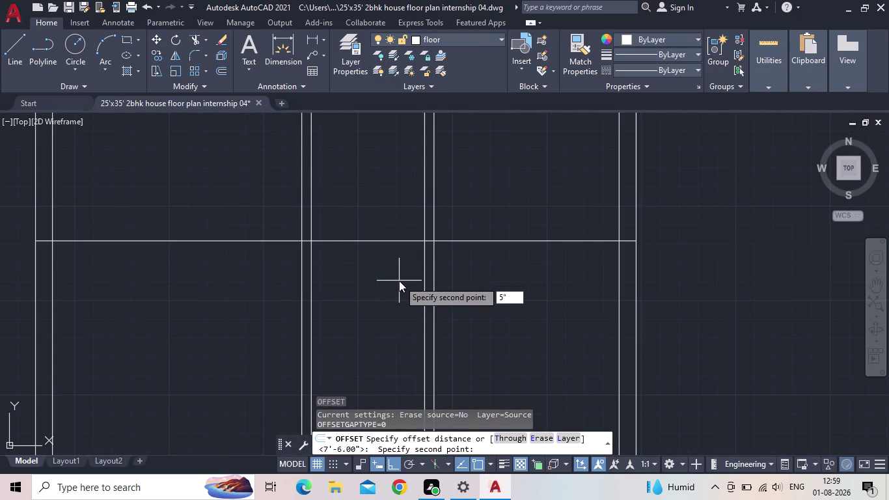
key(Return)
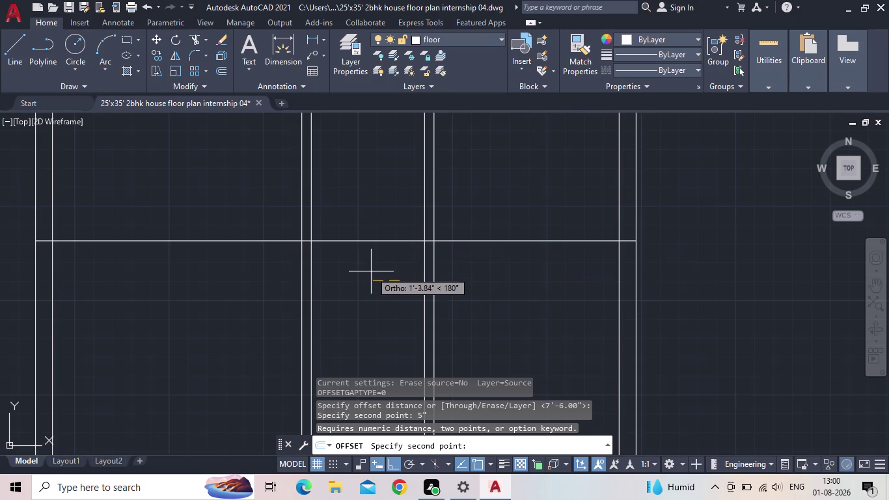
key(Escape)
Offset the new horizontal line 5" downward to make the double wall.
key(o)
key(Return)
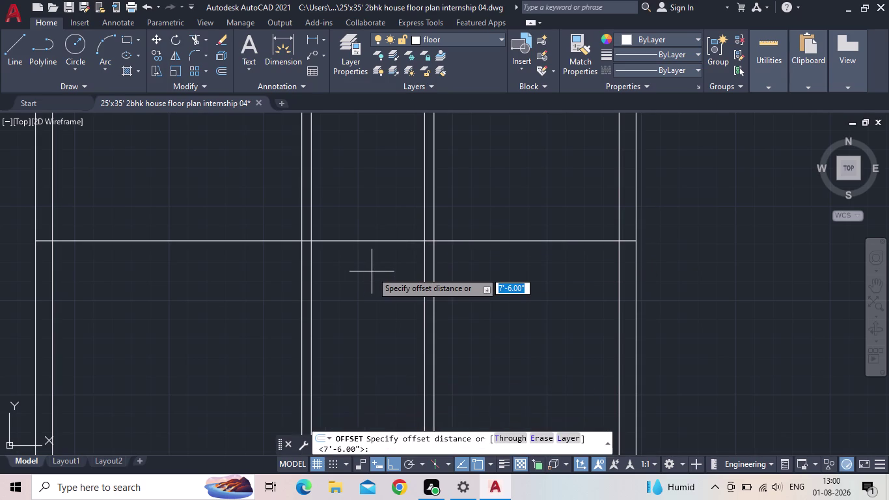
key(5)
key(shift+quotedbl)
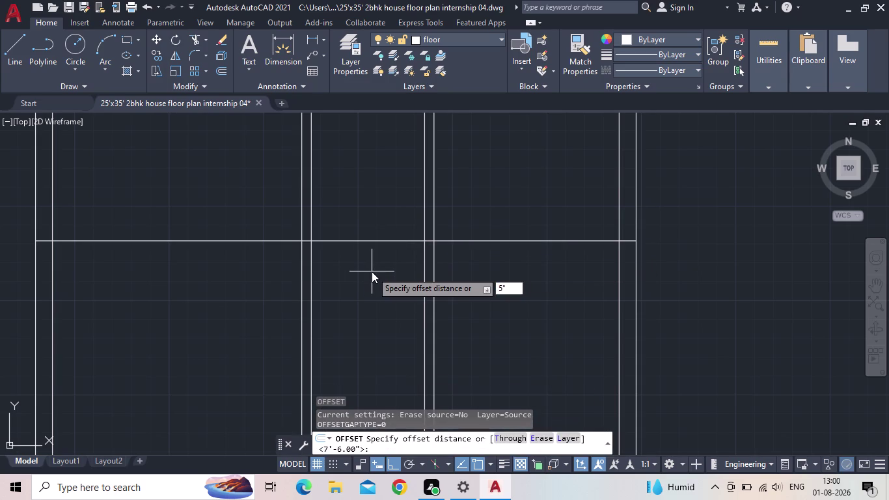
key(Return)
drag(366, 240, 374, 248)
click(381, 259)
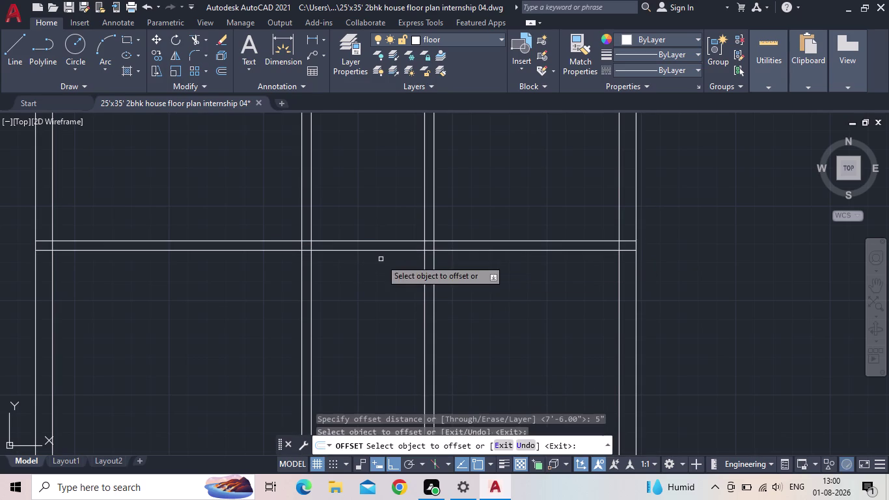
key(Escape)
key(t)
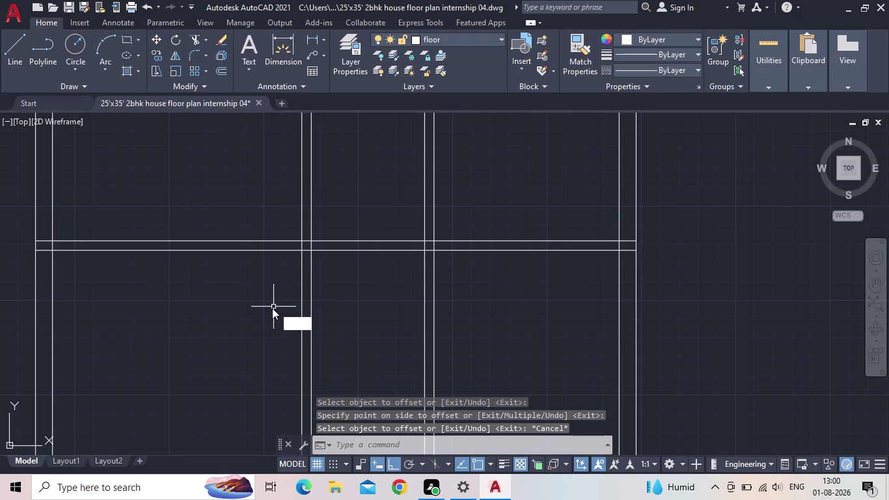
key(r)
key(space)
Trim the new wall's spans left and right of the interior partitions.
drag(266, 309, 262, 303)
click(203, 236)
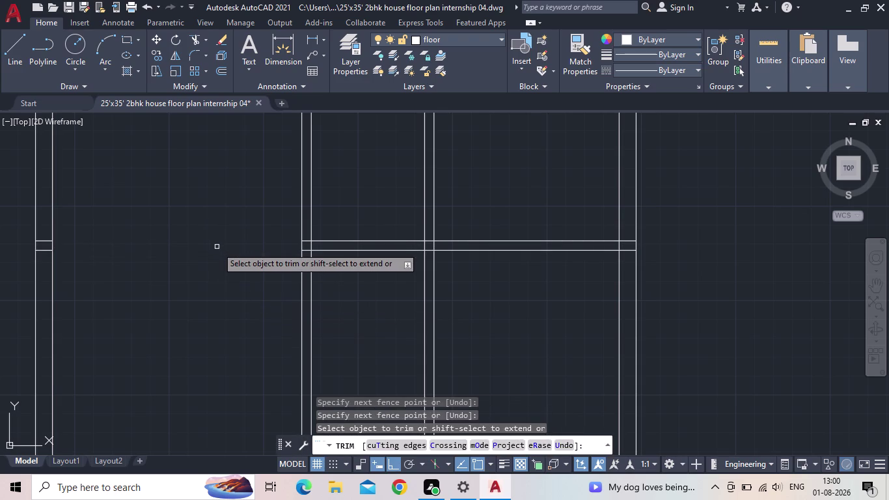
scroll(down, 3)
middle_drag(229, 251, 185, 257)
drag(383, 281, 375, 261)
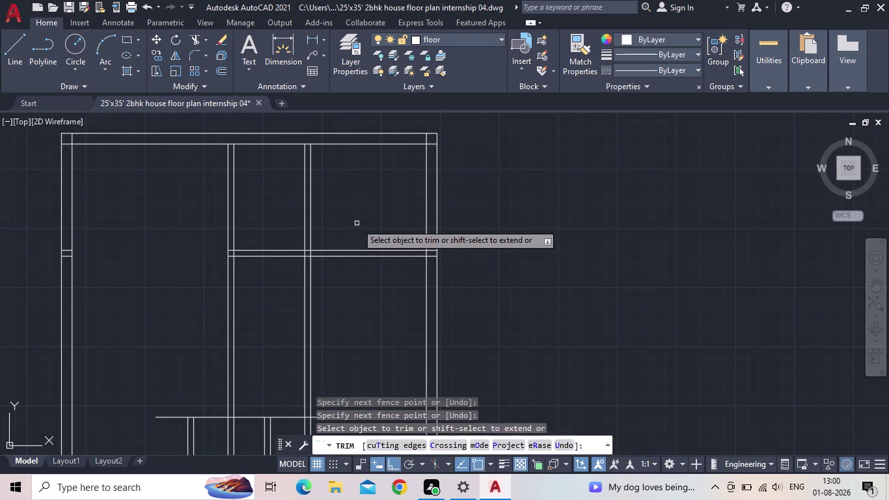
click(356, 223)
drag(361, 236, 365, 252)
click(369, 263)
click(365, 249)
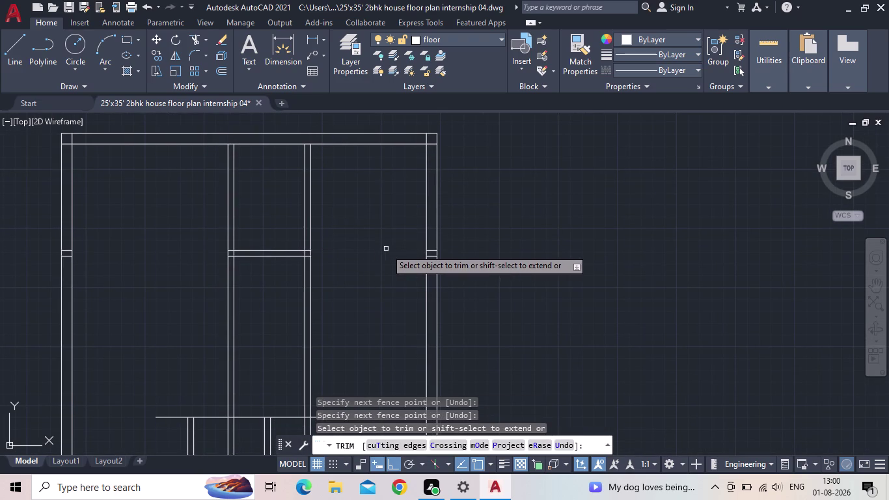
middle_click(386, 249)
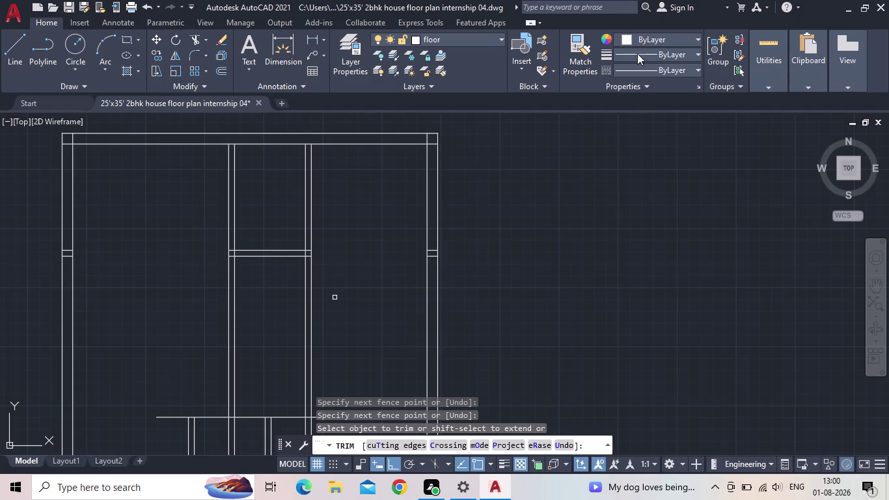
scroll(up, 3)
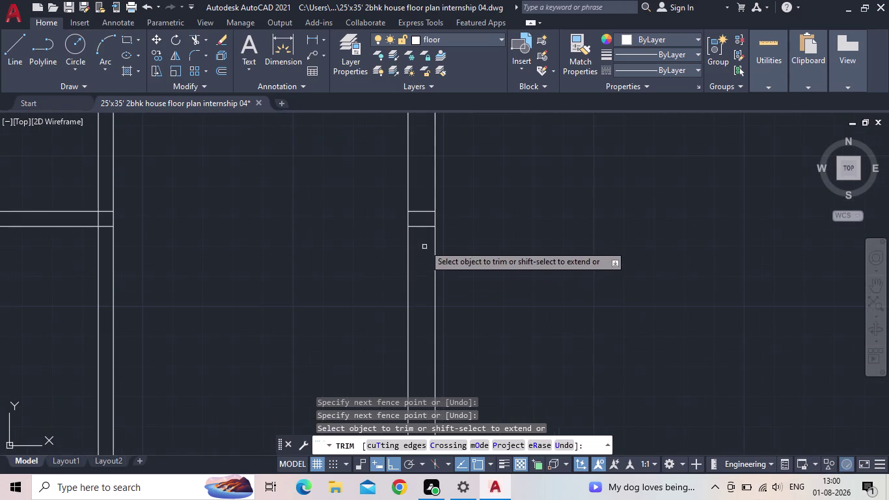
Trim the leftover wall stubs at the outer wall and end trimming.
click(426, 234)
click(419, 195)
scroll(down, 3)
middle_drag(535, 264, 655, 250)
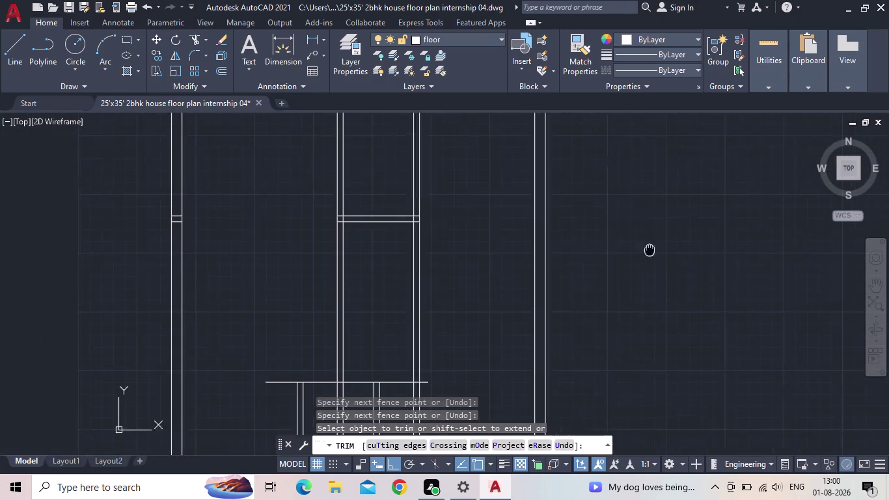
middle_drag(654, 250, 663, 252)
key(Escape)
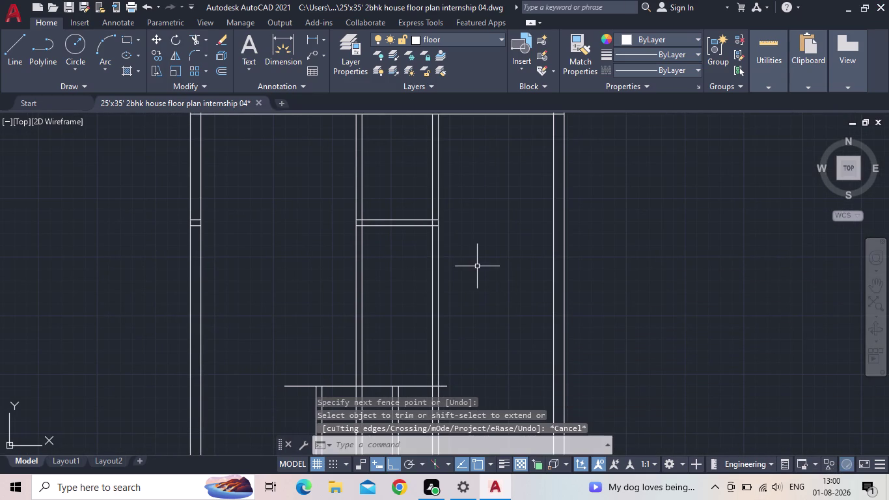
middle_drag(469, 264, 510, 296)
scroll(down, 3)
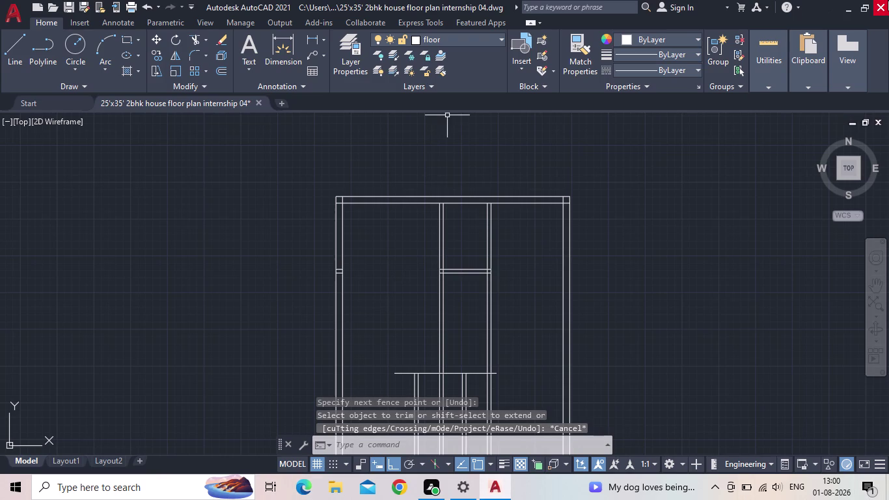
middle_drag(571, 238, 500, 234)
scroll(up, 3)
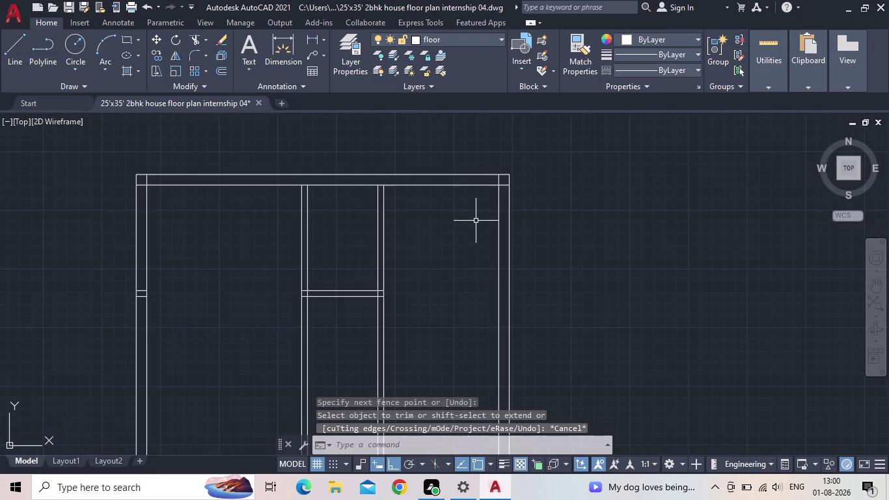
key(Escape)
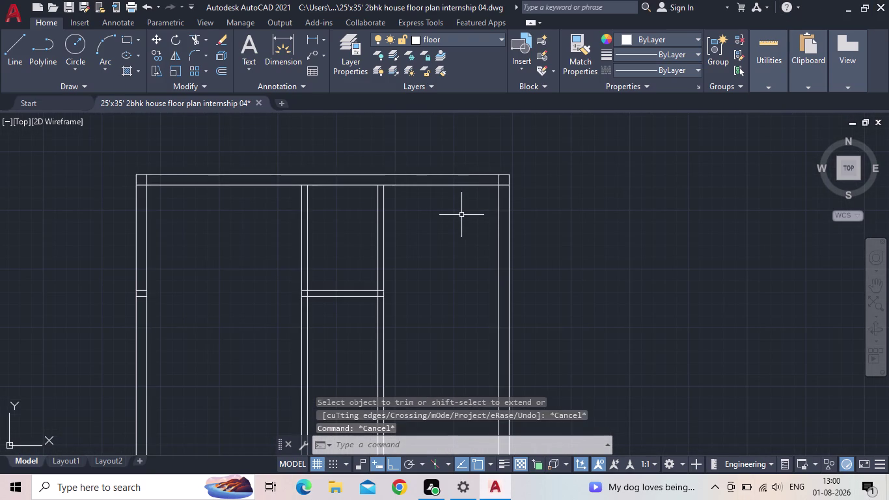
Start an offset with a 10'8" distance, correcting a mistyped entry first.
key(o)
key(Return)
text(1)
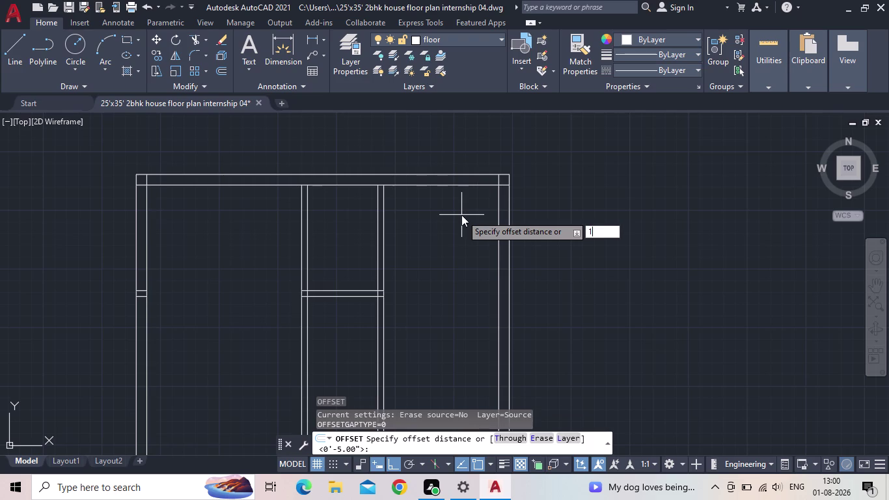
text(2)
key(apostrophe)
key(BackSpace)
key(BackSpace)
key(BackSpace)
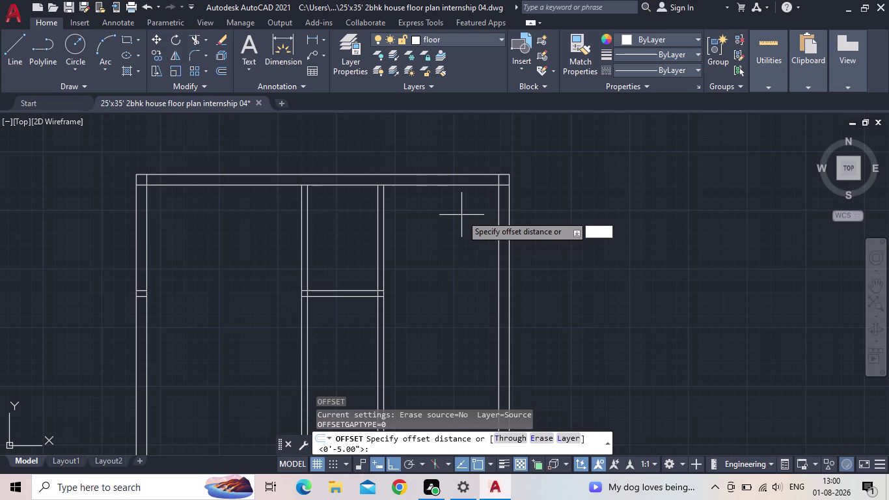
text(1)
text(0)
key(apostrophe)
text(8")
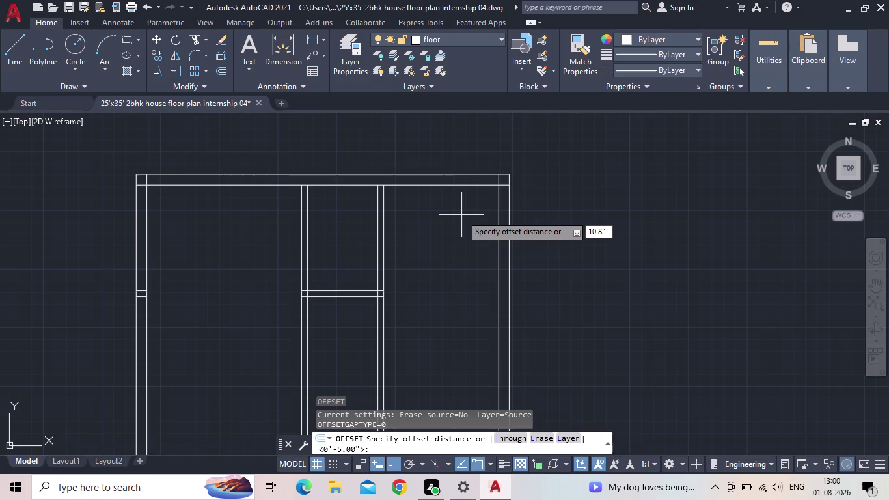
key(Return)
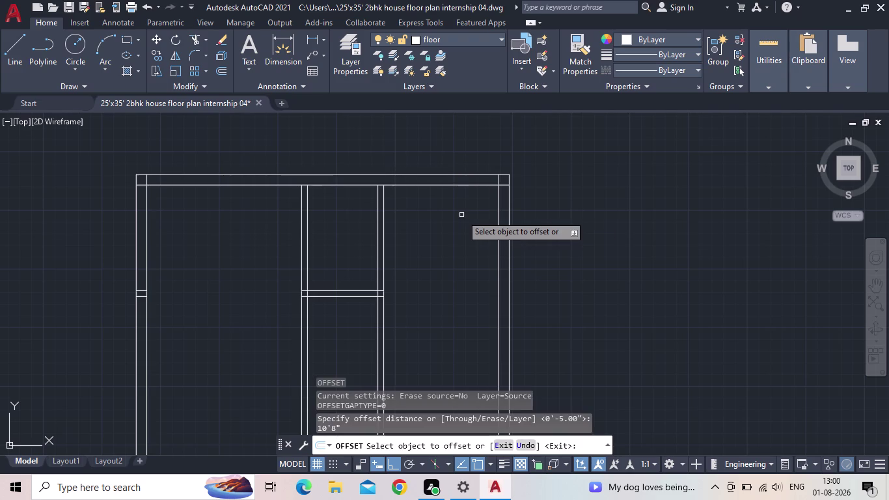
Copy the top inner wall line 10'8" downward into the plan.
click(435, 185)
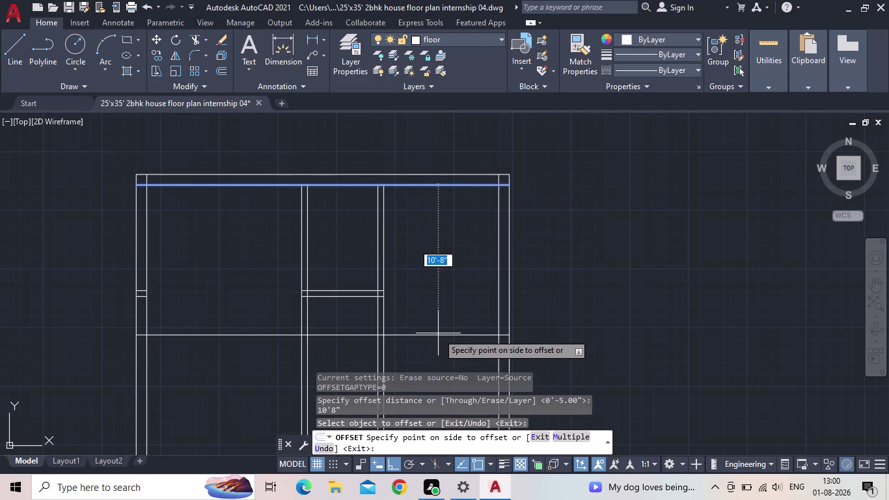
click(438, 333)
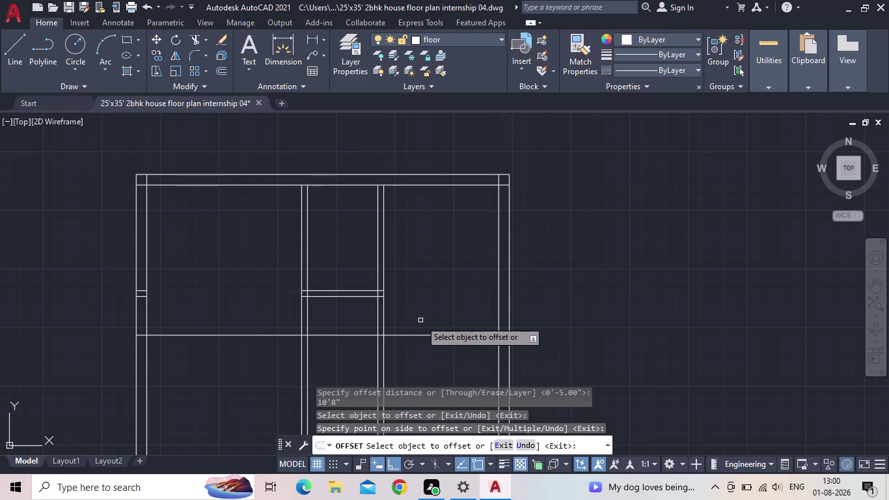
key(Escape)
middle_drag(425, 319, 428, 230)
scroll(down, 3)
scroll(up, 3)
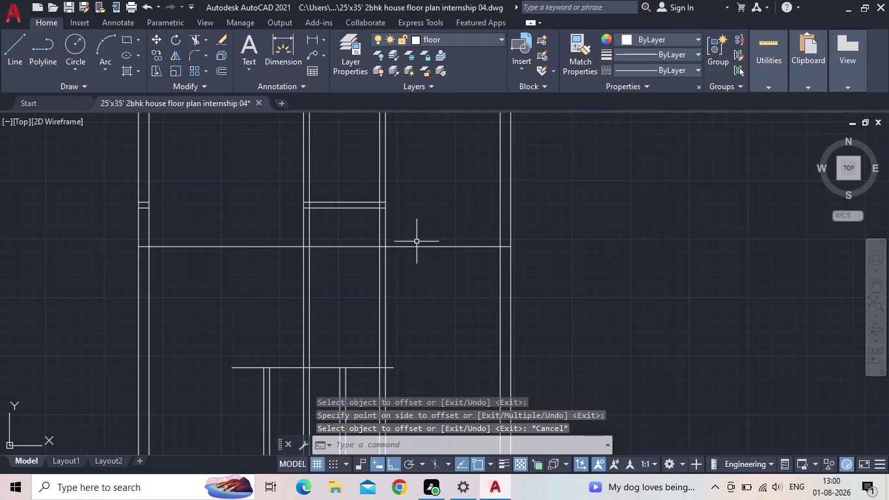
key(o)
key(Return)
double_click(427, 282)
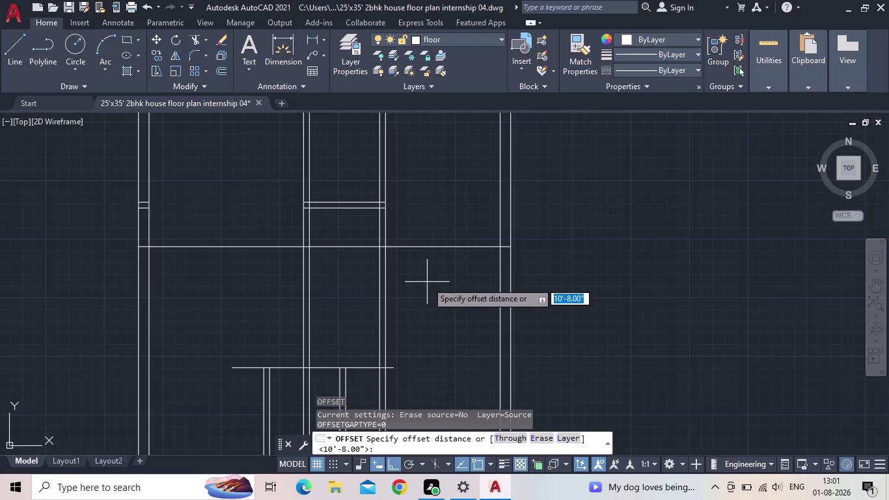
double_click(427, 282)
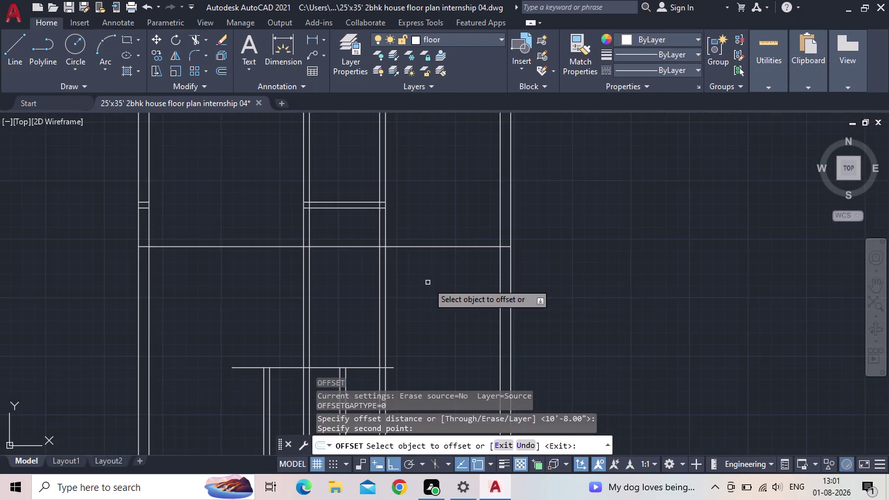
text(5")
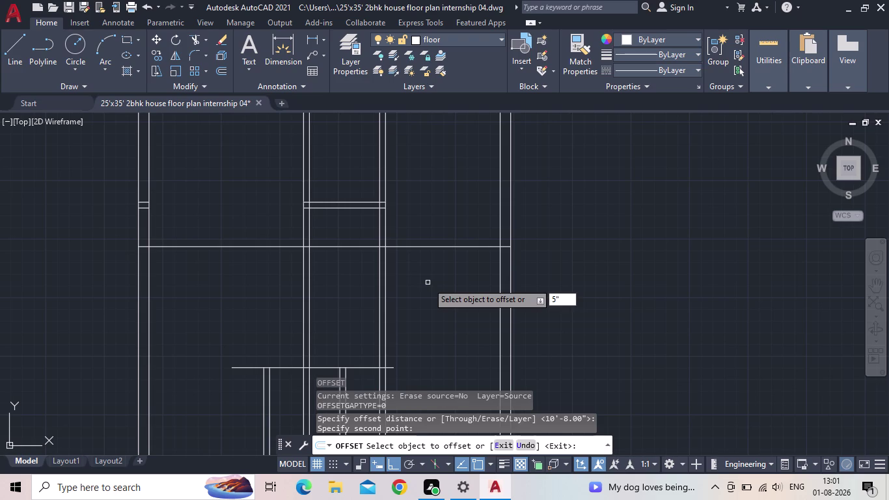
key(Return)
click(428, 246)
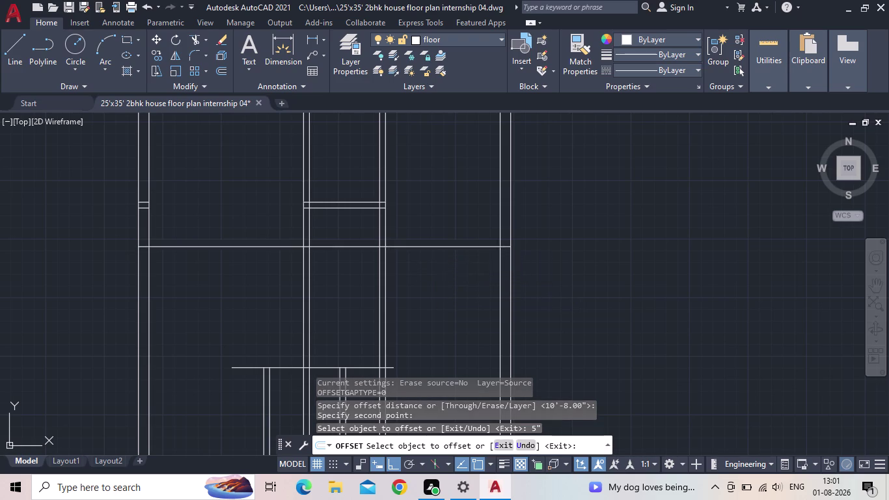
click(423, 265)
scroll(up, 3)
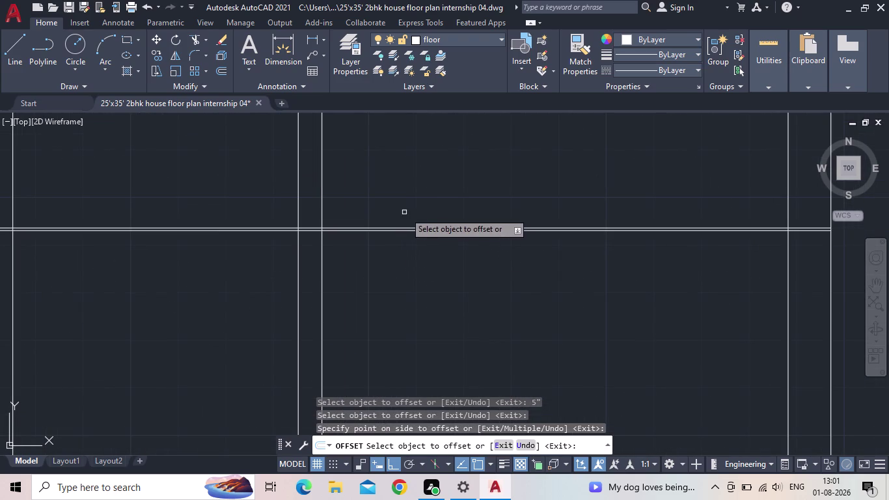
scroll(up, 3)
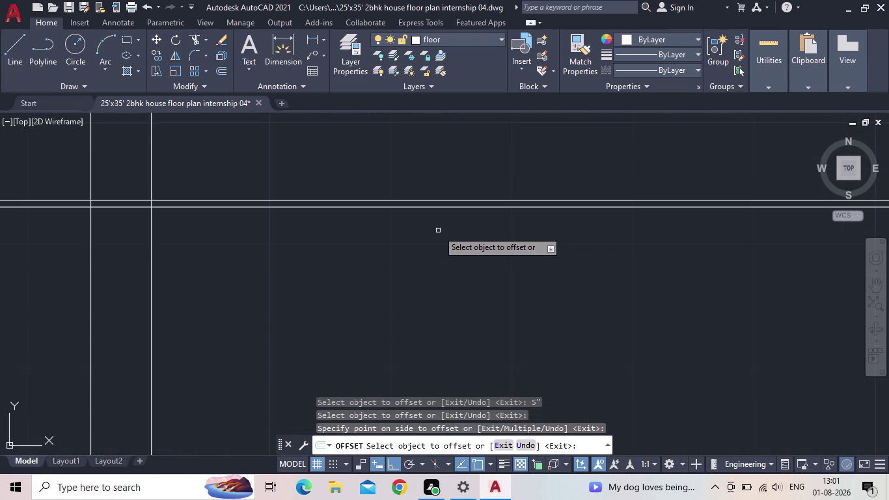
key(Escape)
click(438, 231)
click(423, 206)
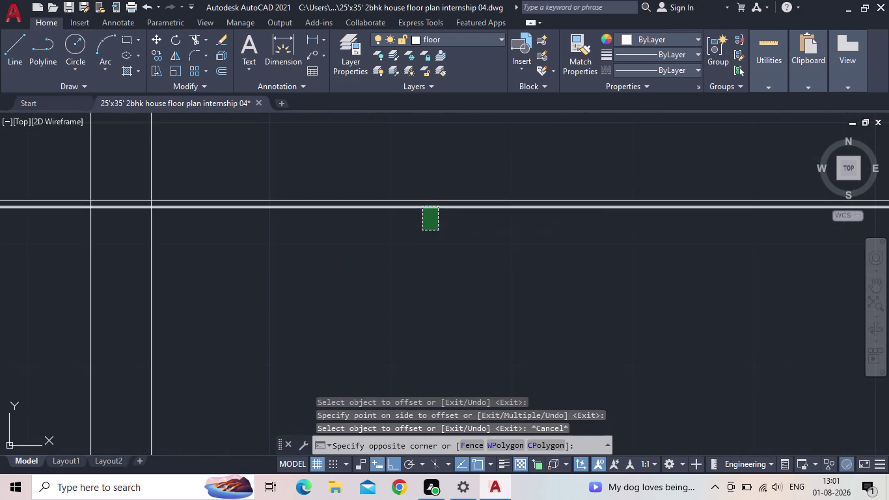
key(Delete)
scroll(down, 3)
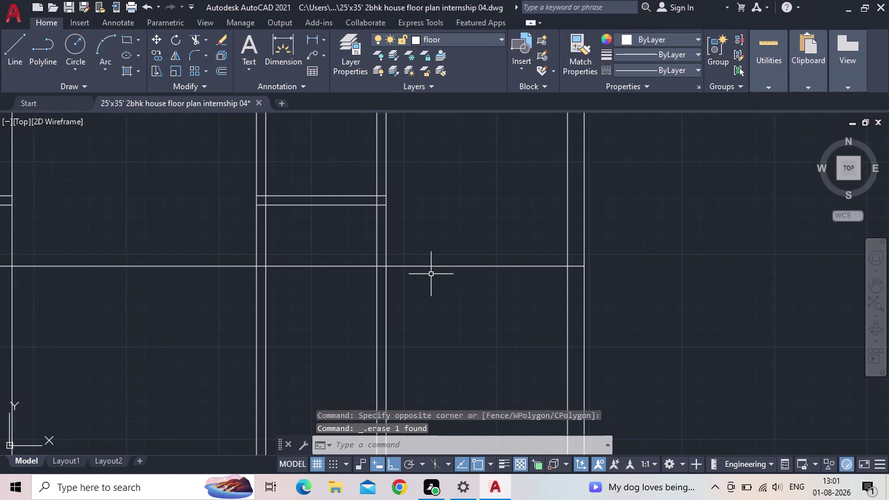
Offset the horizontal division line 5" downward to double the interior wall.
key(o)
key(Return)
key(5)
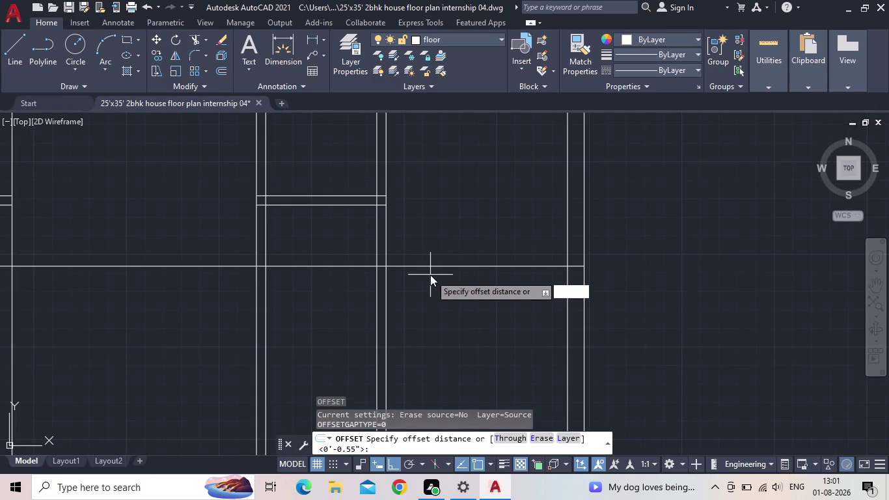
key(shift+quotedbl)
key(Return)
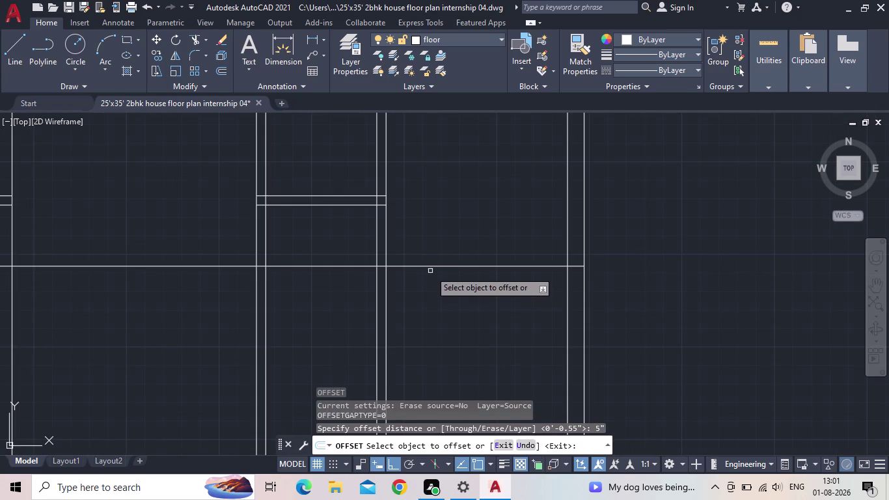
click(434, 267)
click(439, 320)
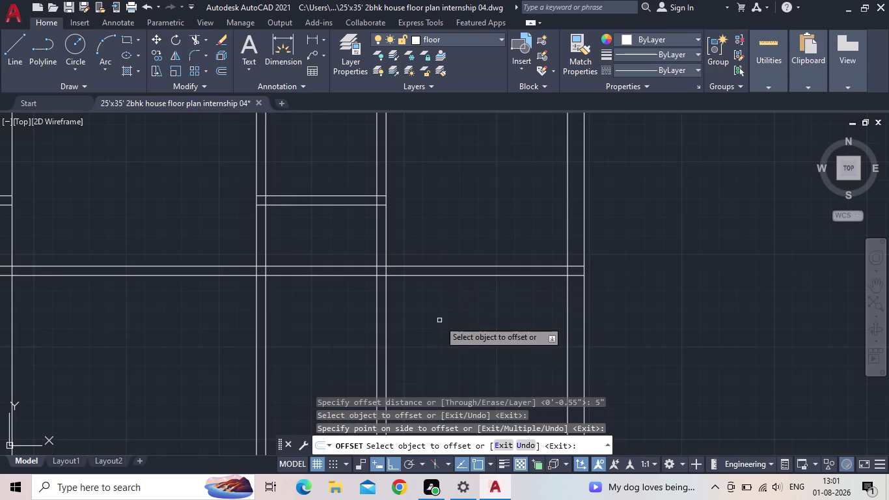
scroll(down, 3)
middle_drag(435, 323, 447, 325)
key(Escape)
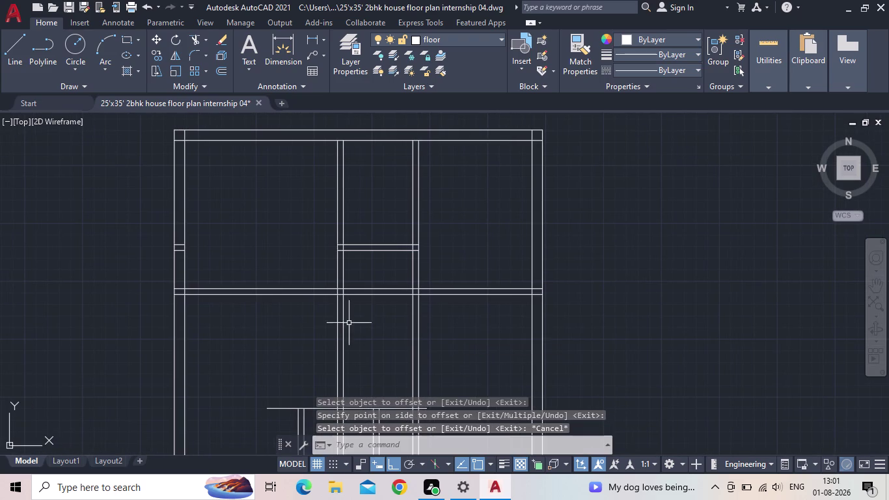
Pan and recentre the plan, then start another offset, which defaults to 5".
middle_drag(237, 314, 302, 315)
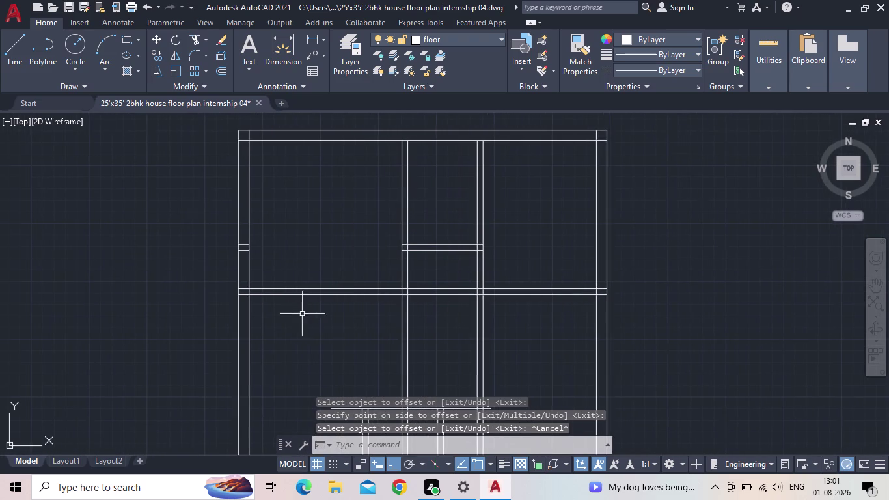
scroll(down, 3)
middle_drag(371, 316, 393, 216)
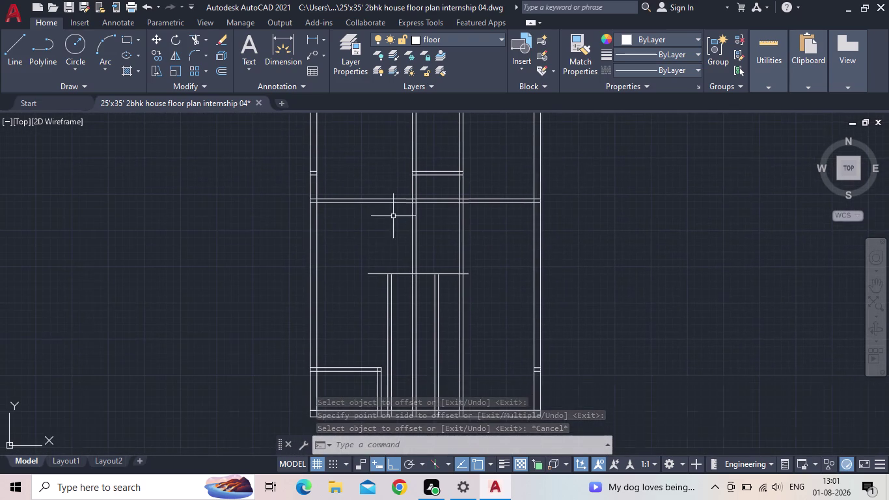
scroll(up, 3)
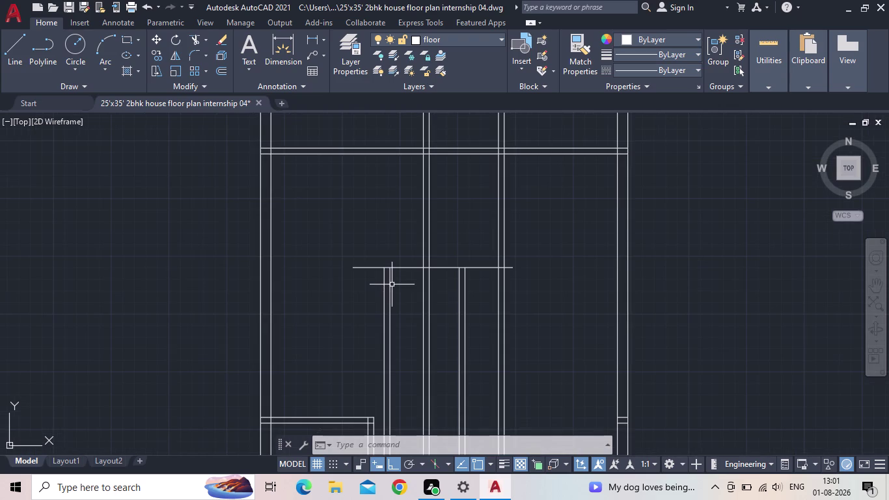
scroll(down, 3)
middle_click(430, 270)
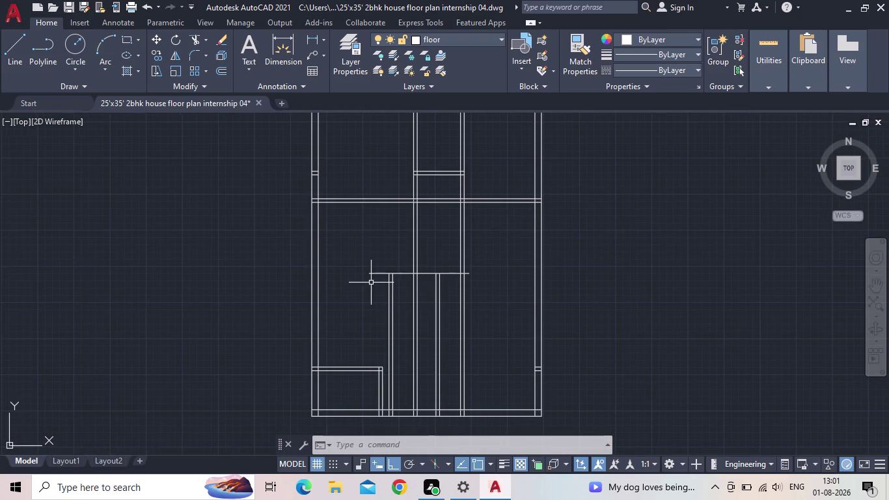
middle_drag(356, 250, 407, 269)
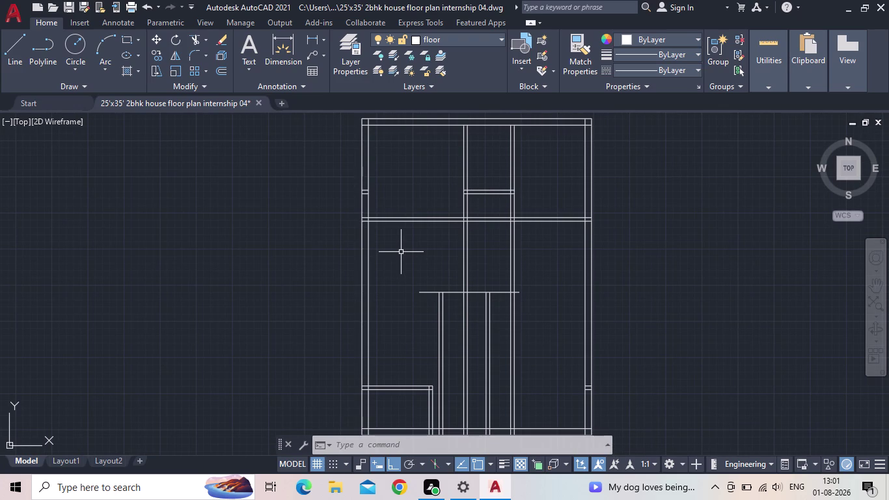
key(o)
key(Return)
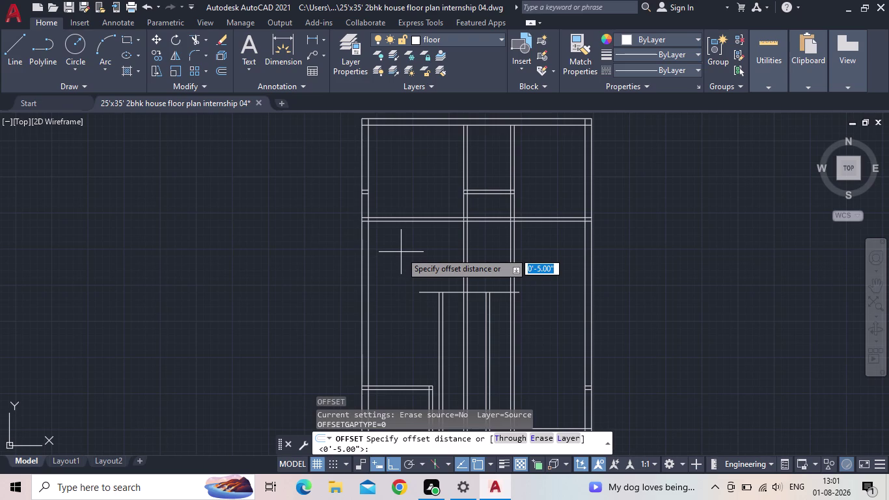